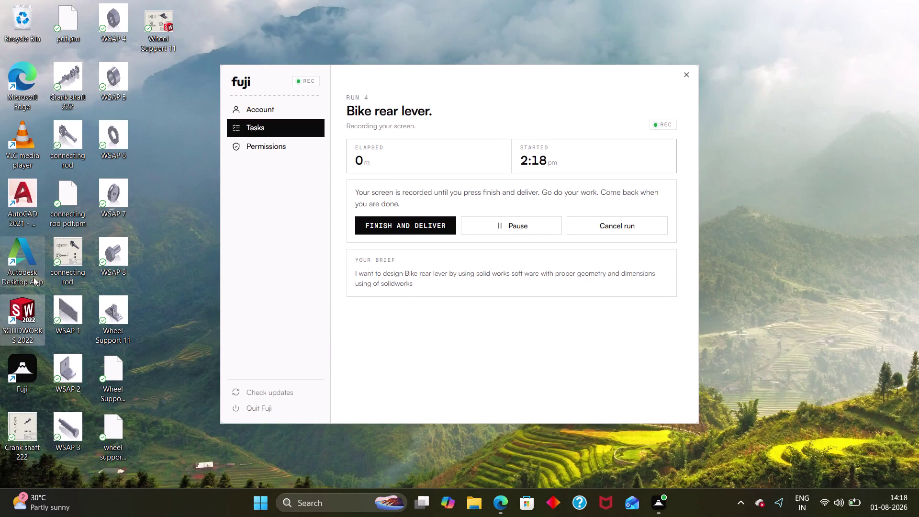
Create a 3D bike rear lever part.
Launch SOLIDWORKS 2022 from its desktop shortcut and reach the welcome screen.
triple_click(28, 323)
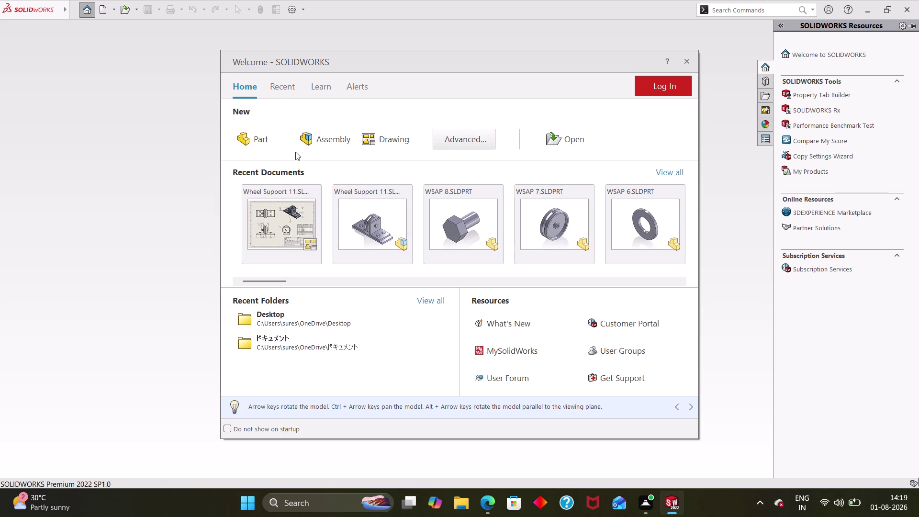
Create a new blank part, Part1, and bring up the sketch commands.
click(254, 140)
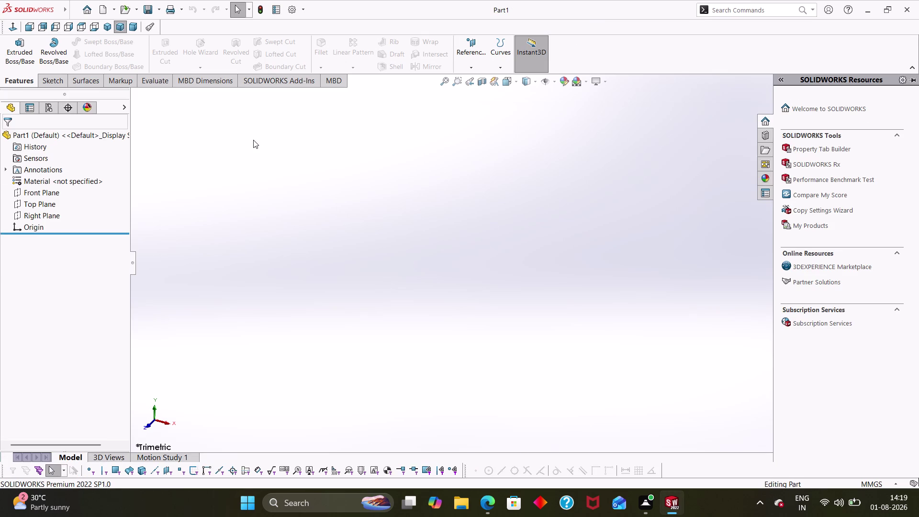
scroll(up, 3)
click(55, 77)
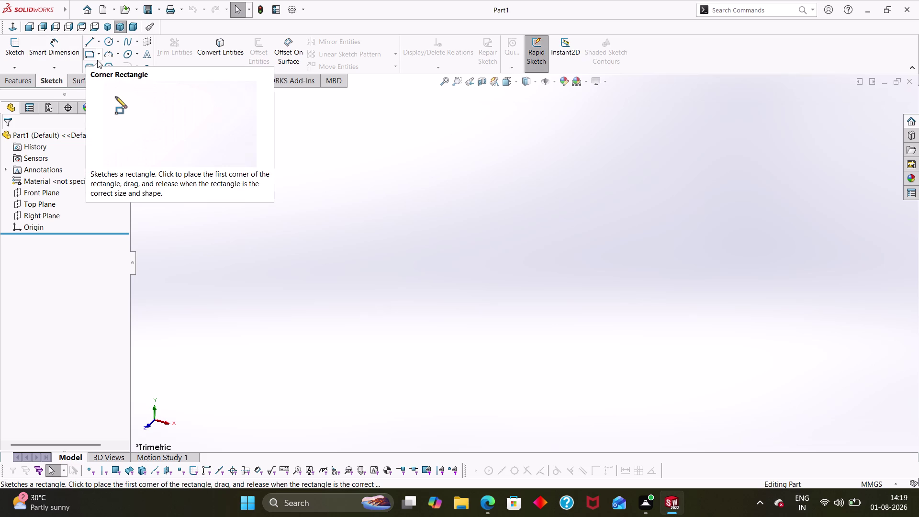
click(108, 43)
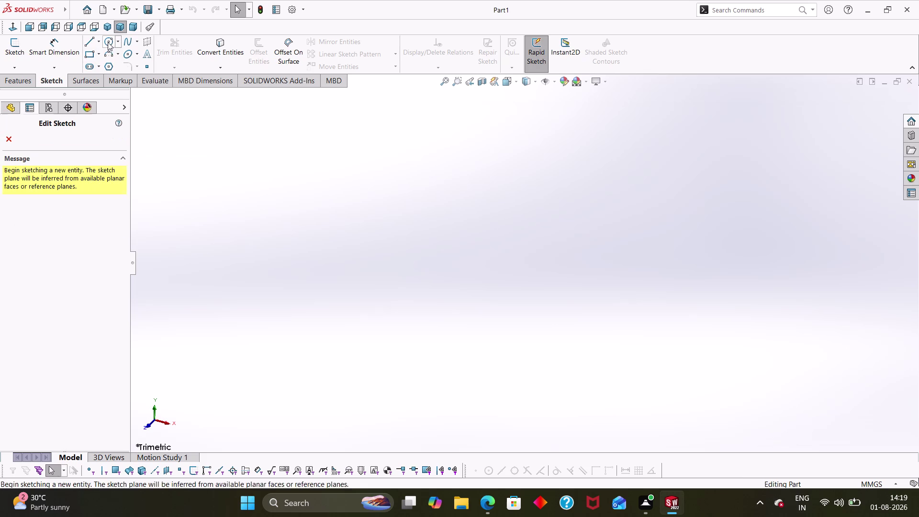
On the Top plane, draw two circles, one above and one below the origin.
click(433, 251)
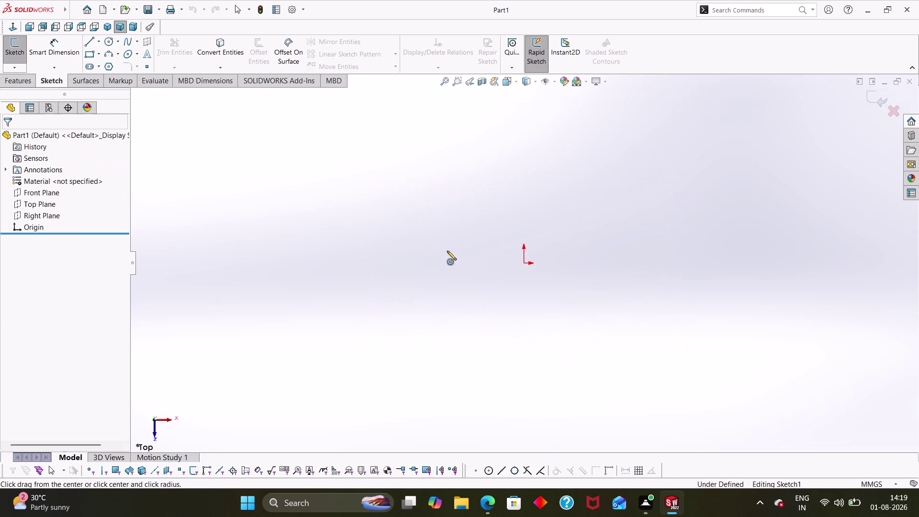
key(Escape)
key(Escape)
key(Escape)
right_drag(369, 236, 486, 256)
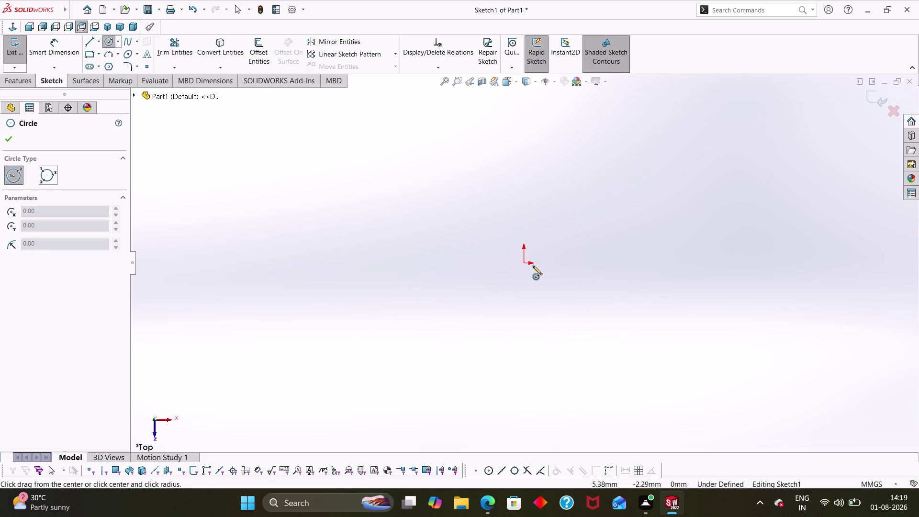
click(525, 178)
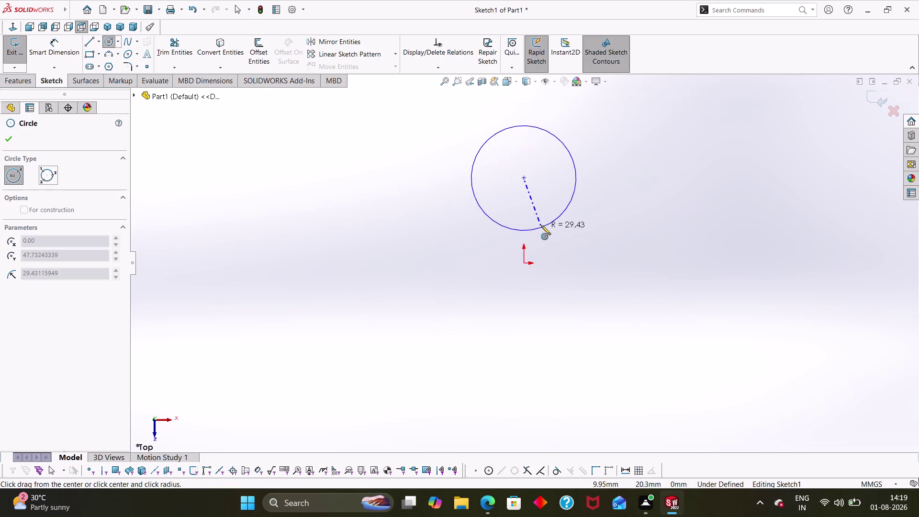
click(540, 217)
key(Escape)
right_drag(490, 342, 673, 317)
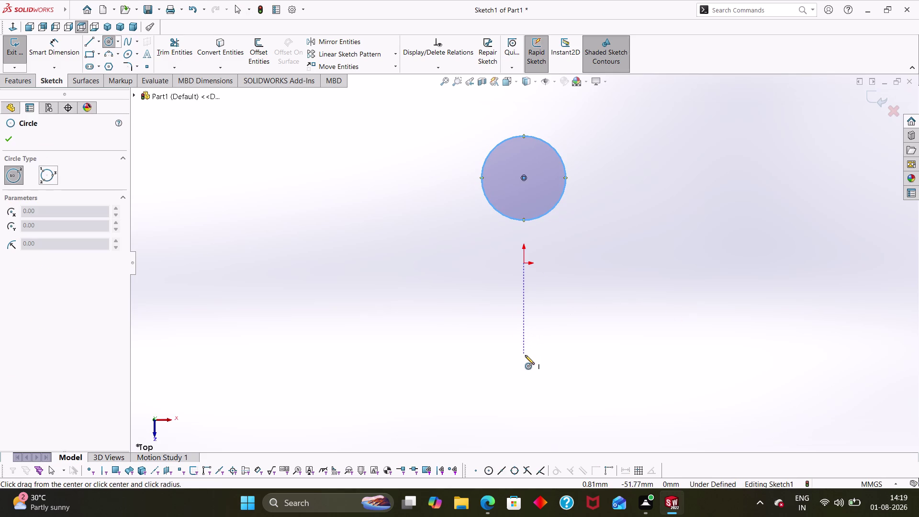
click(525, 355)
click(535, 405)
key(Escape)
key(Escape)
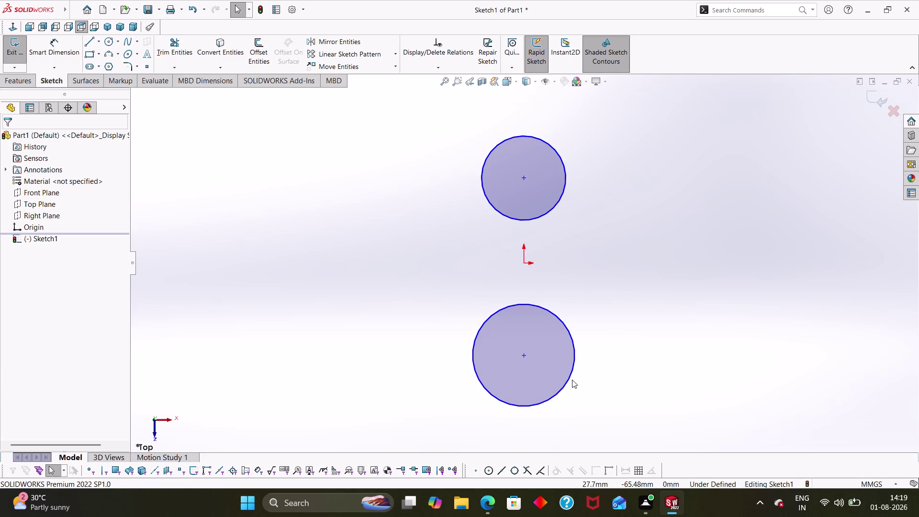
Add an Equal relation between the two circles.
click(571, 377)
click(564, 190)
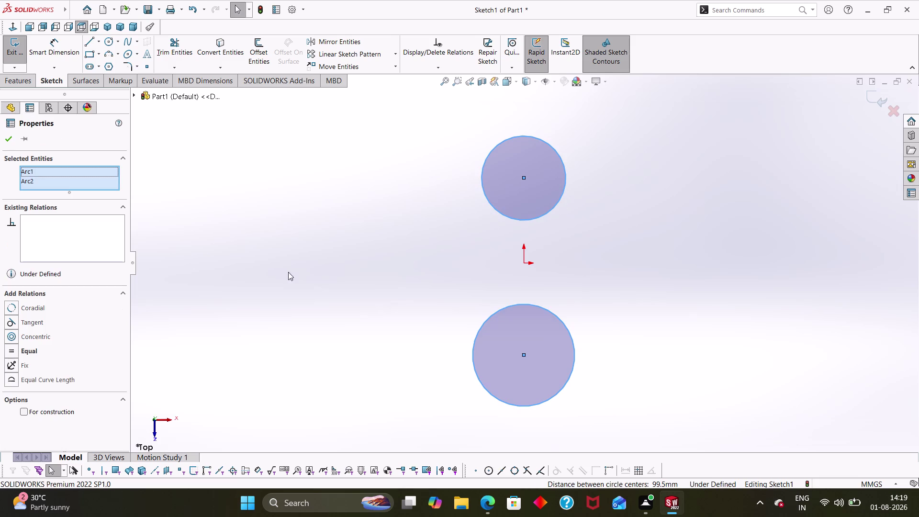
click(6, 351)
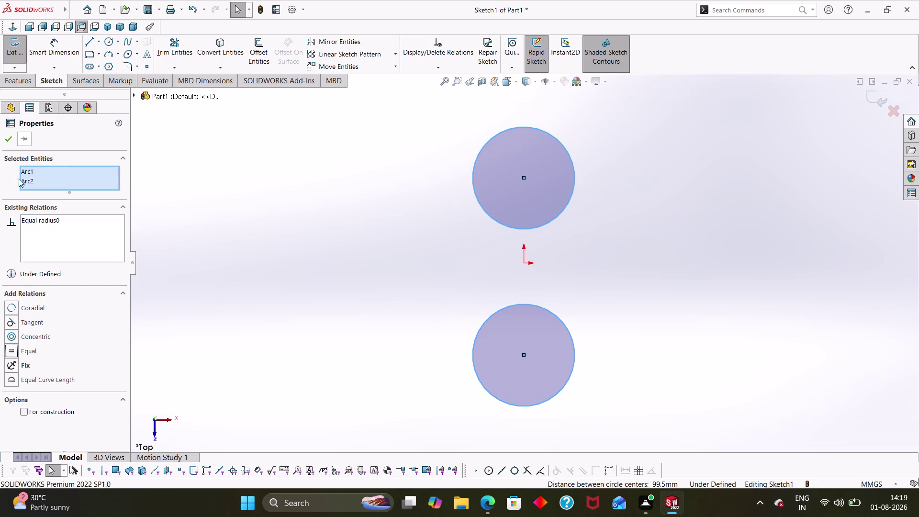
click(8, 142)
scroll(up, 3)
right_drag(612, 325, 747, 278)
click(558, 317)
key(Escape)
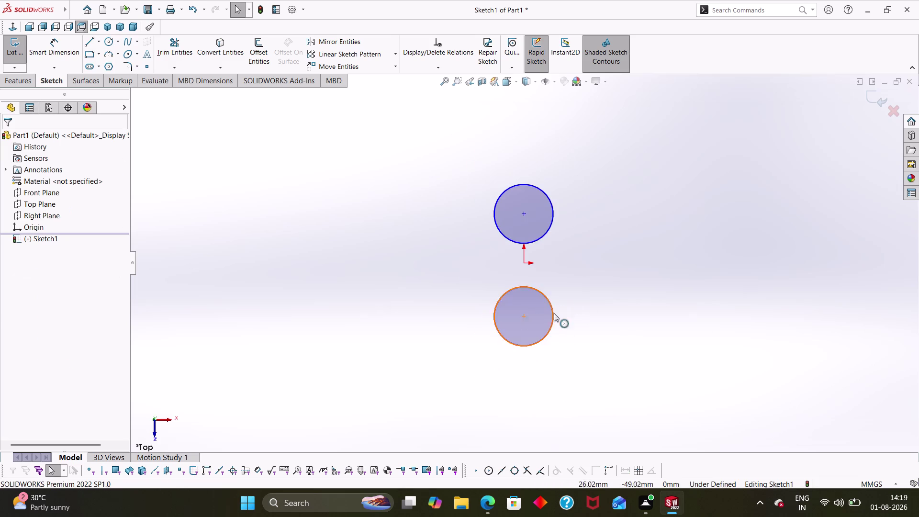
Start a Smart Dimension on the lower circle's diameter.
key(Escape)
right_drag(577, 355, 739, 292)
key(Escape)
key(Escape)
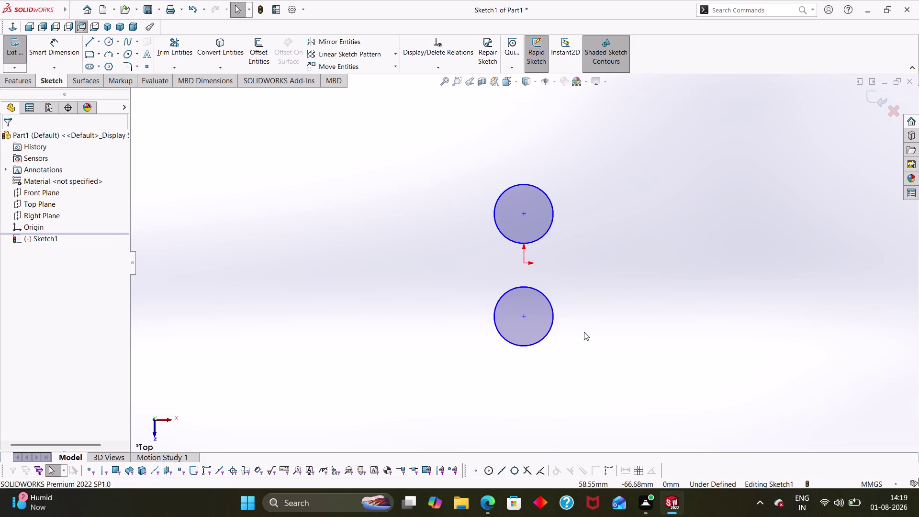
key(Escape)
right_drag(604, 371, 625, 254)
click(547, 298)
click(601, 274)
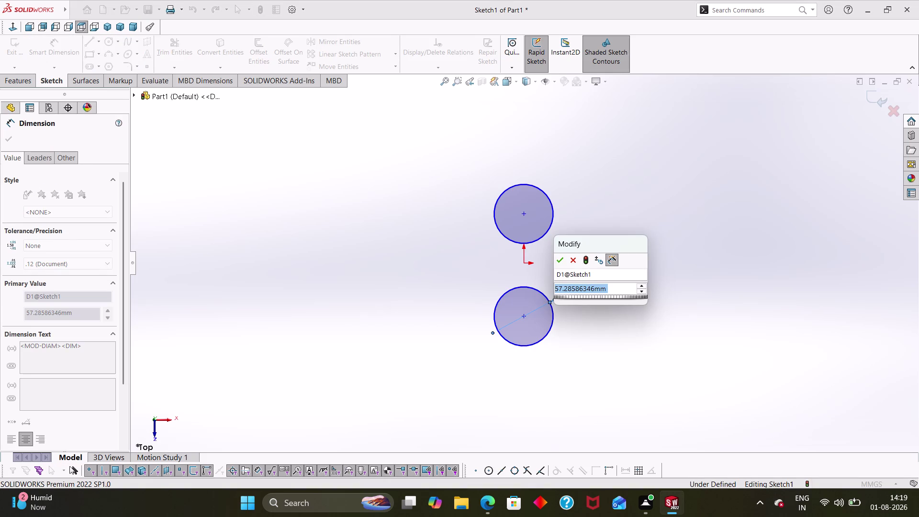
Dimension the lower circle at Ø8, which makes both equal circles 8 mm.
key(8)
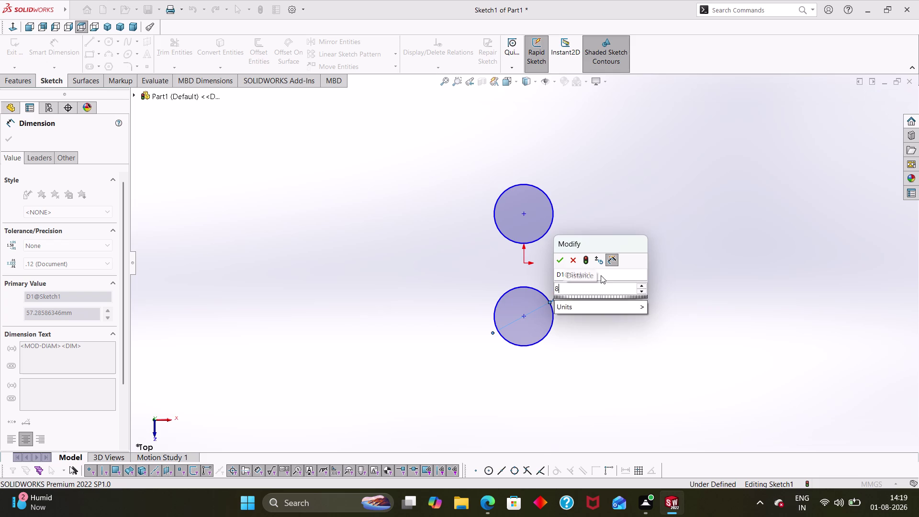
key(Return)
click(586, 323)
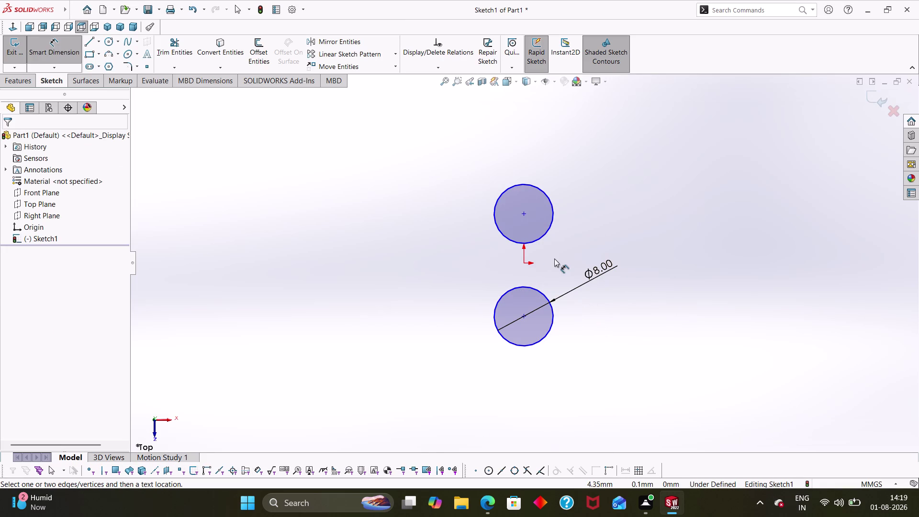
scroll(up, 3)
scroll(down, 3)
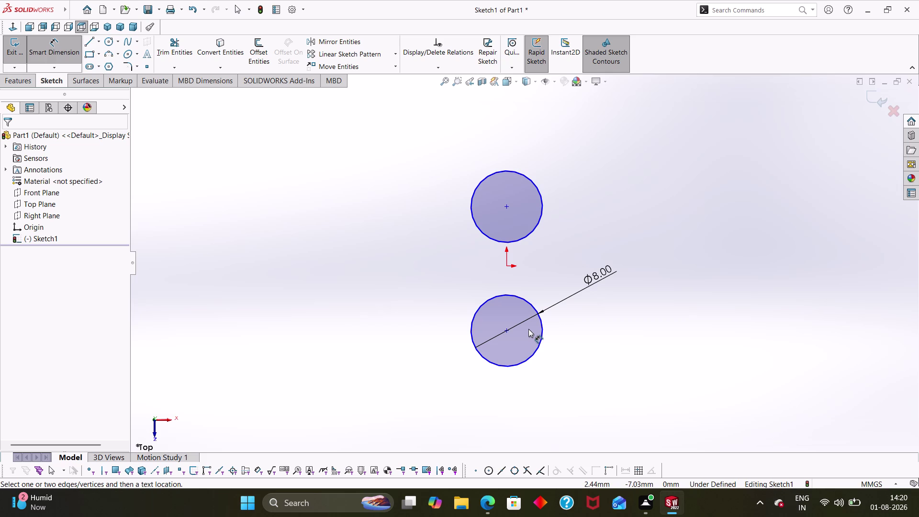
scroll(down, 3)
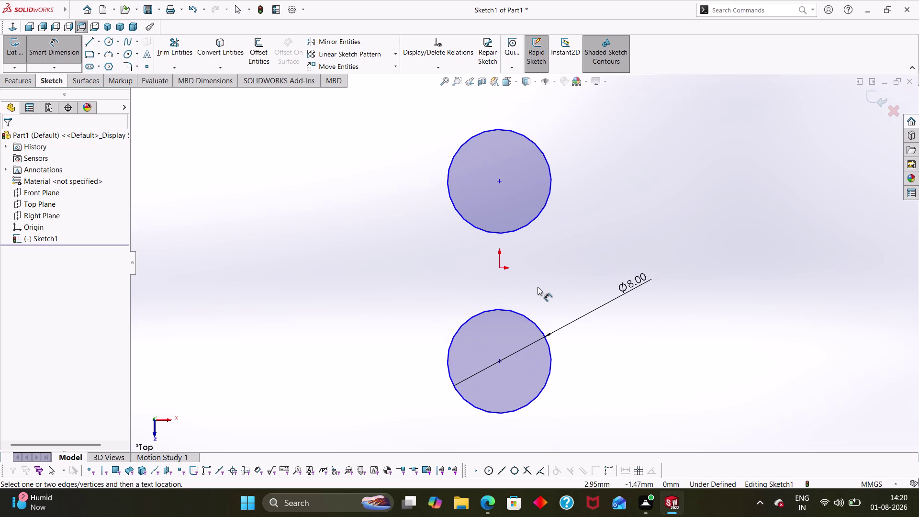
right_drag(597, 350, 749, 313)
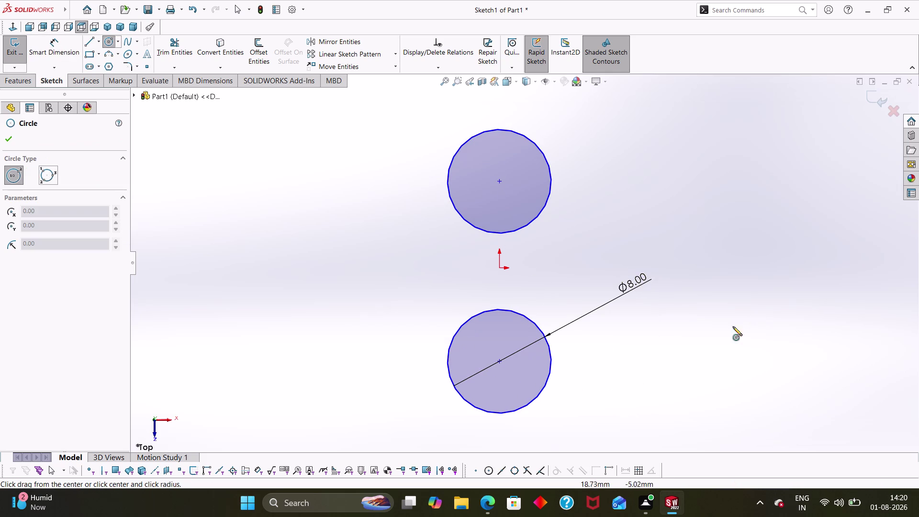
key(Escape)
key(Escape)
key(Escape)
right_drag(700, 370, 684, 265)
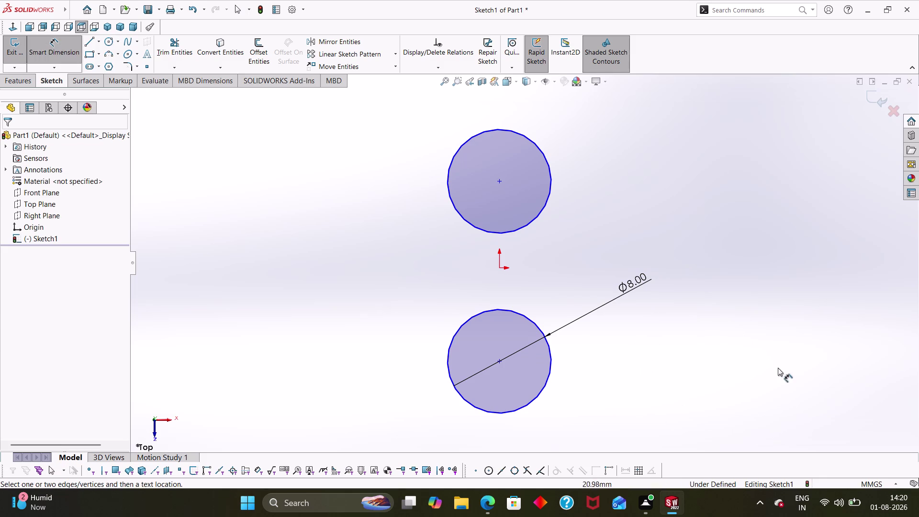
right_drag(775, 364, 563, 349)
key(Escape)
key(Escape)
right_drag(640, 408, 643, 277)
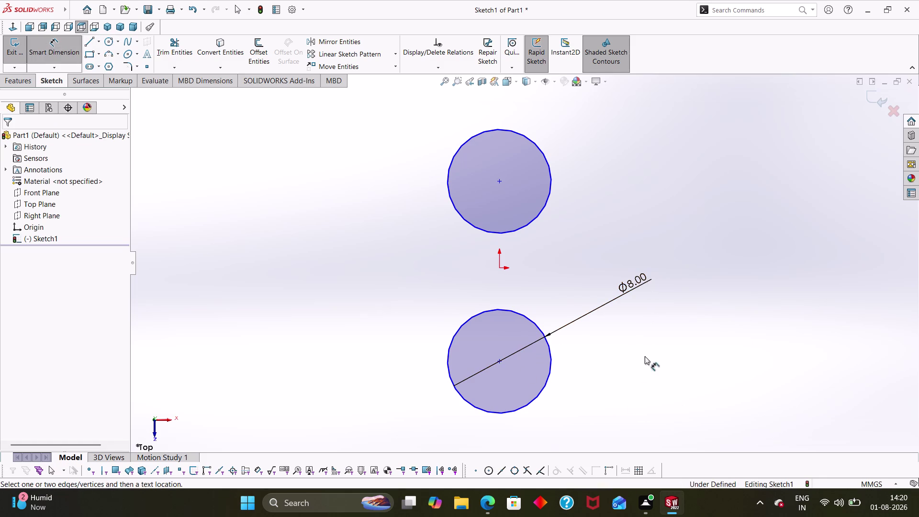
drag(500, 362, 500, 358)
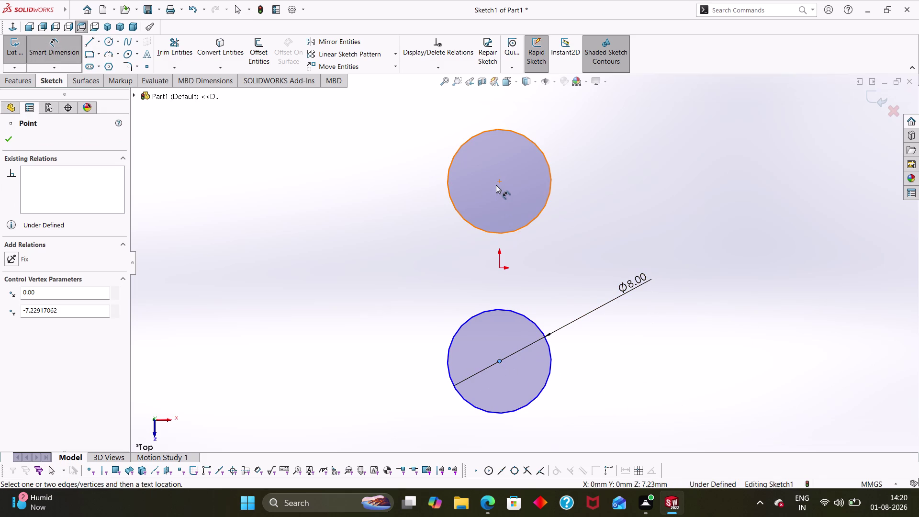
Dimension the two circle centres 20 mm apart vertically.
click(497, 181)
click(577, 262)
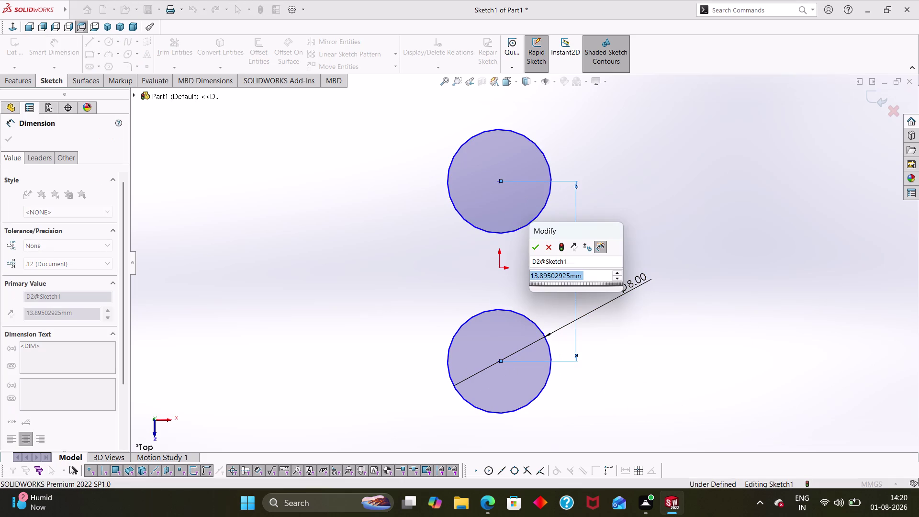
text(20)
key(Return)
key(Escape)
key(Escape)
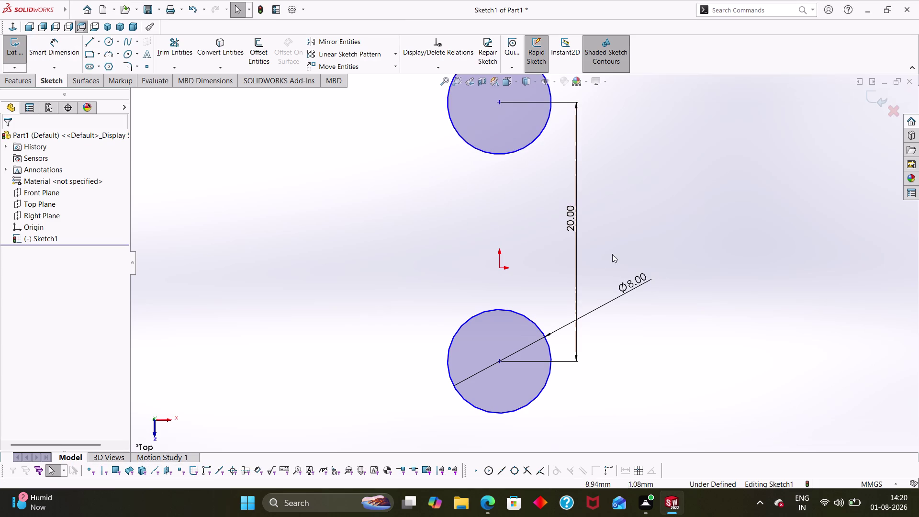
click(497, 361)
Select the upper centre, origin and lower centre, then close the relations panel unchanged.
click(502, 265)
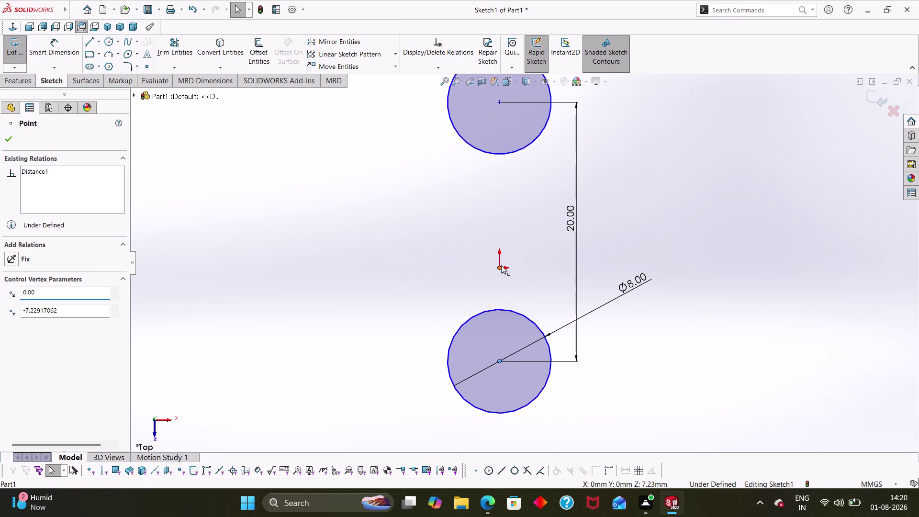
click(500, 102)
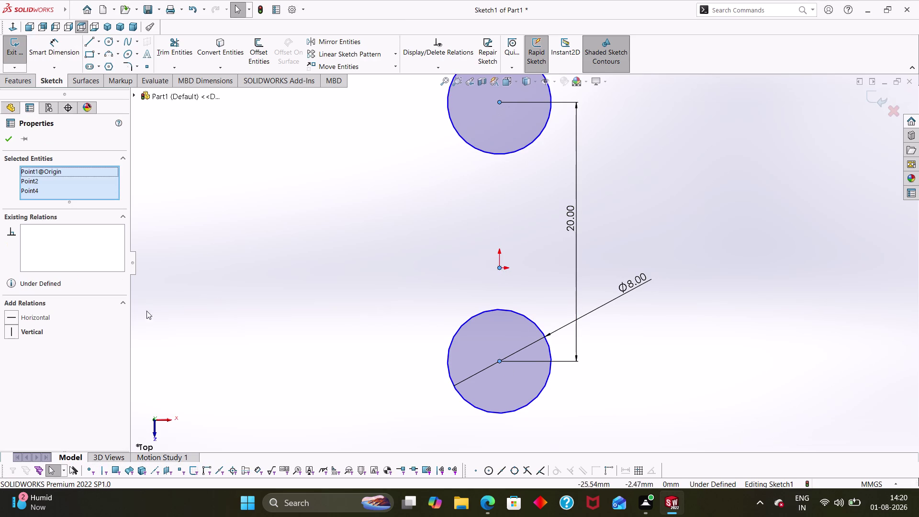
click(12, 324)
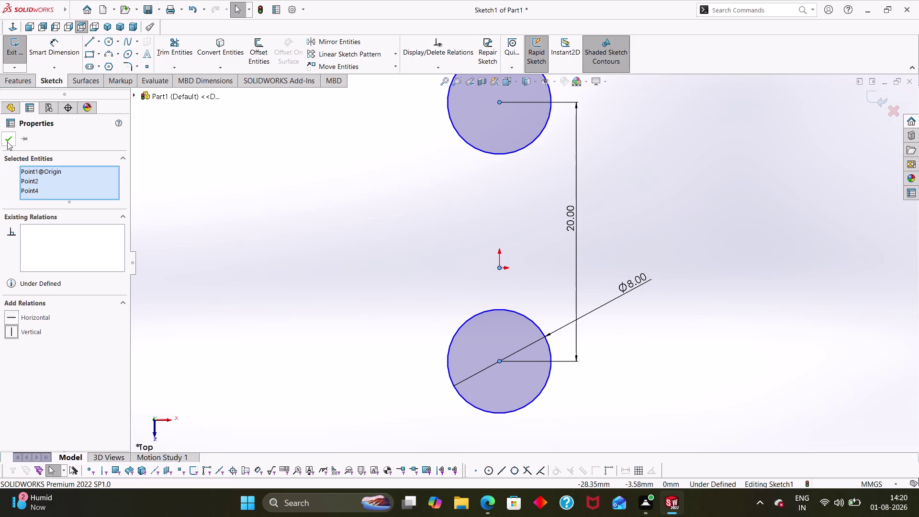
click(7, 140)
key(Escape)
key(Escape)
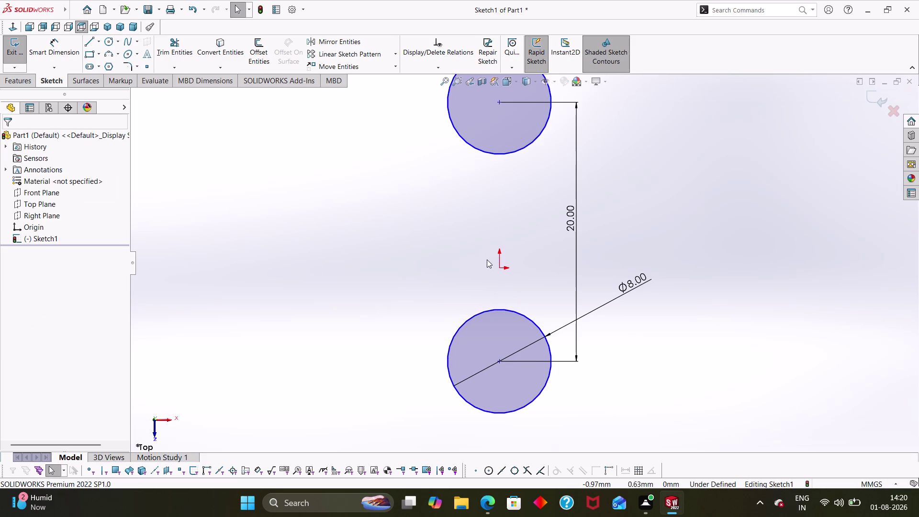
key(Escape)
Make the lower circle's centre coincident with the origin, fully defining the sketch.
click(500, 268)
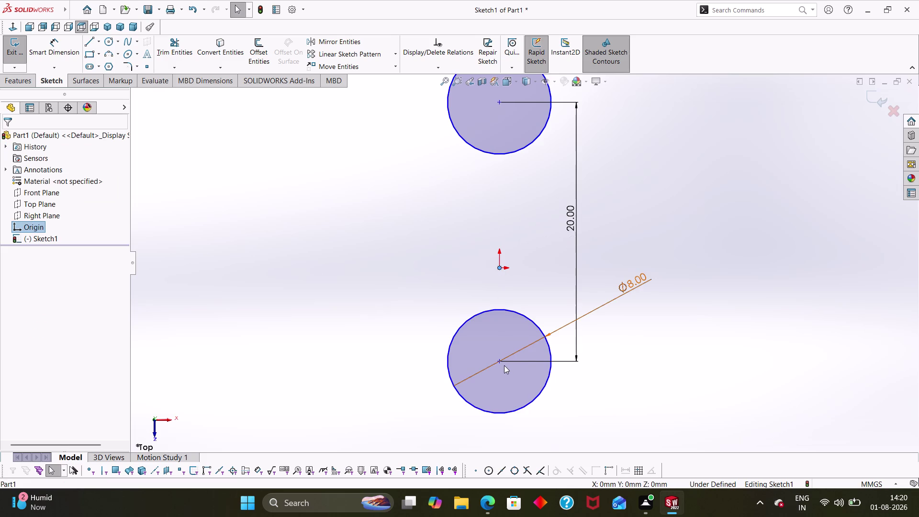
click(498, 362)
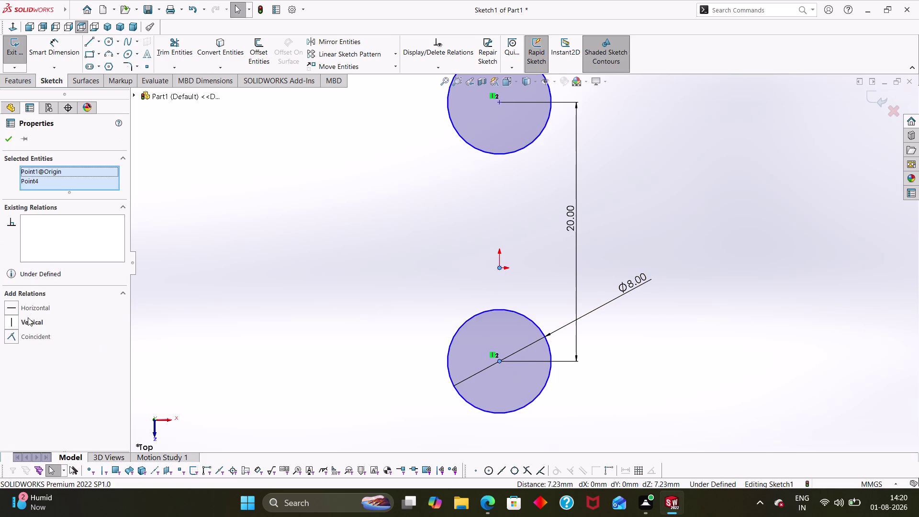
click(13, 342)
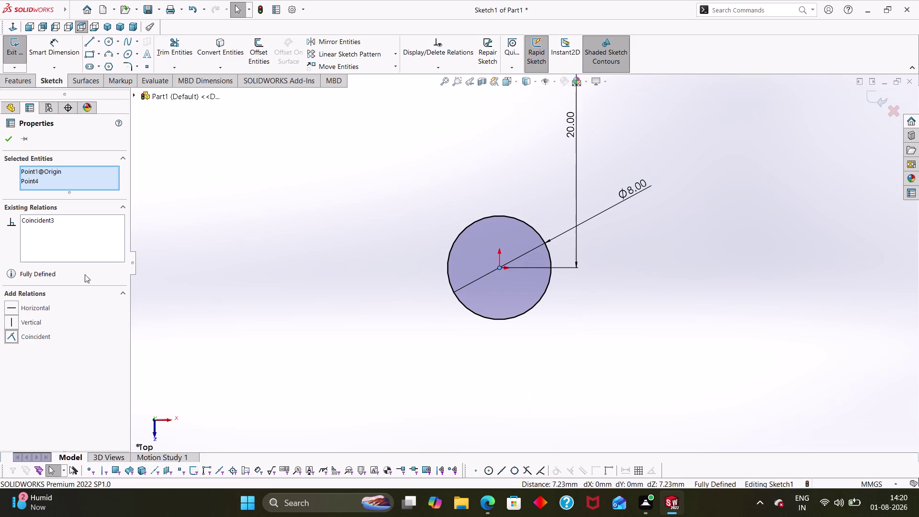
click(11, 136)
scroll(up, 3)
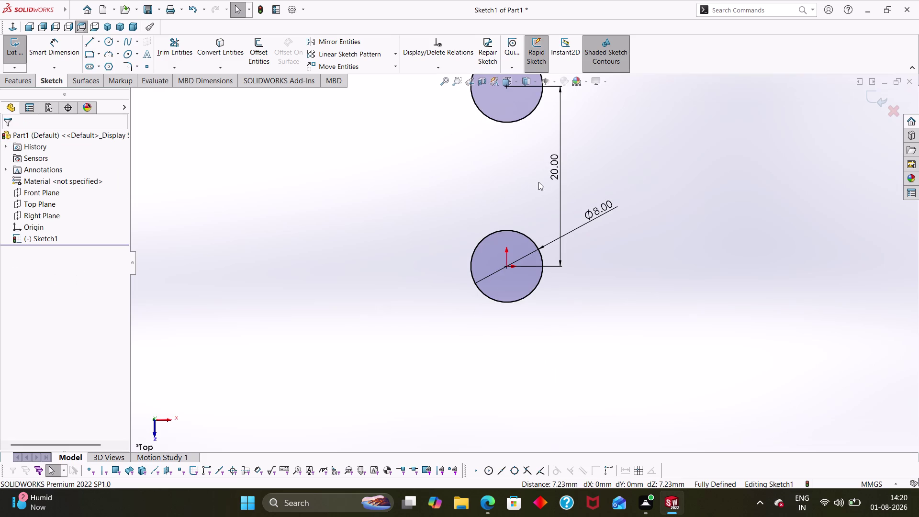
scroll(up, 3)
middle_drag(540, 176, 515, 271)
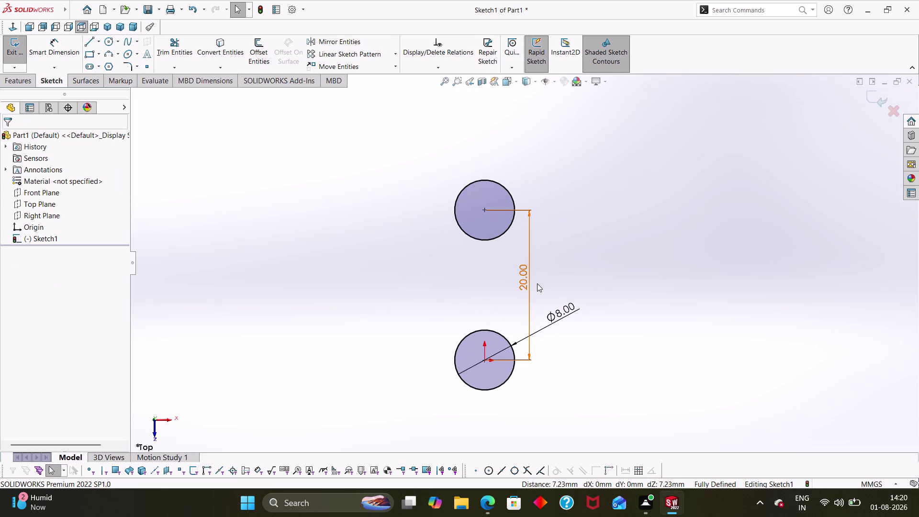
scroll(down, 3)
scroll(up, 3)
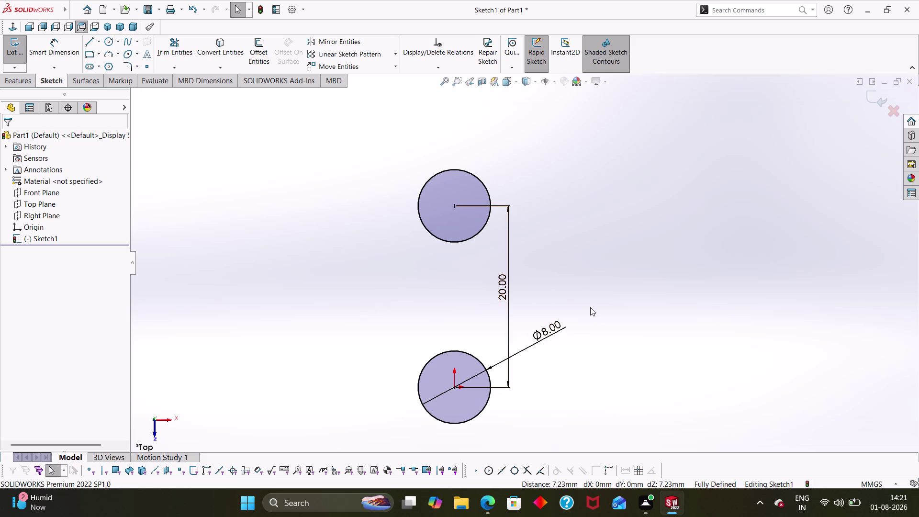
right_drag(590, 306, 763, 300)
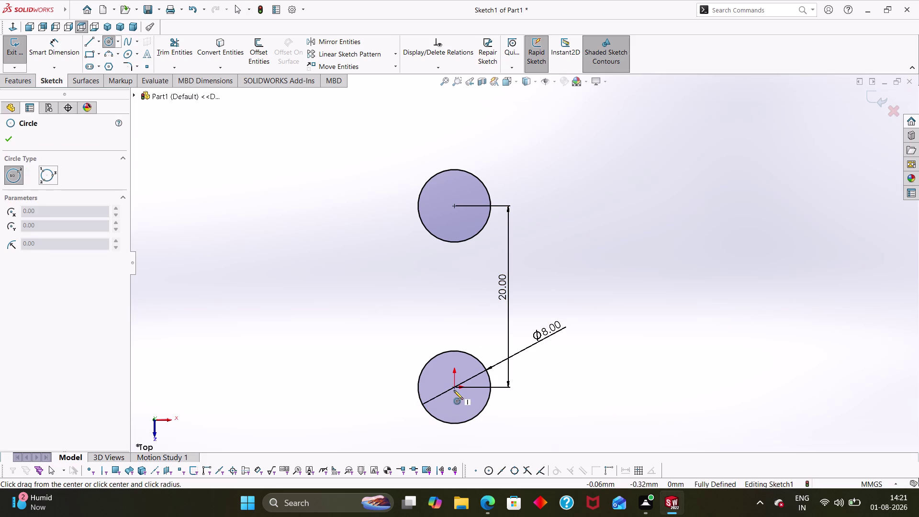
Draw a larger concentric circle around each Ø8 circle.
middle_drag(554, 387, 555, 332)
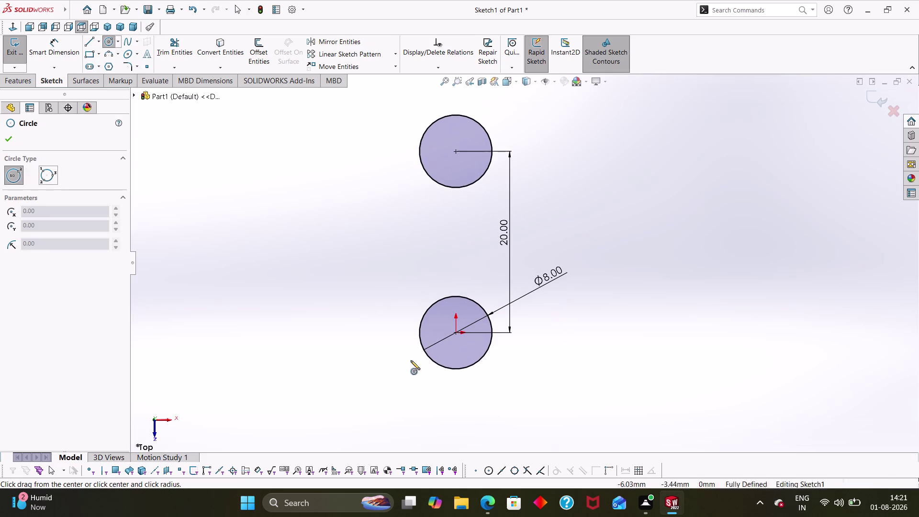
click(455, 331)
click(497, 396)
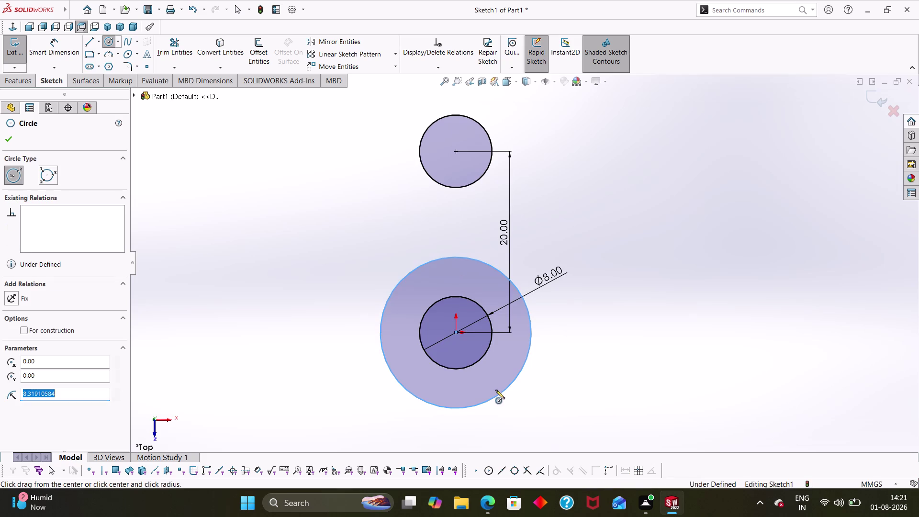
click(455, 150)
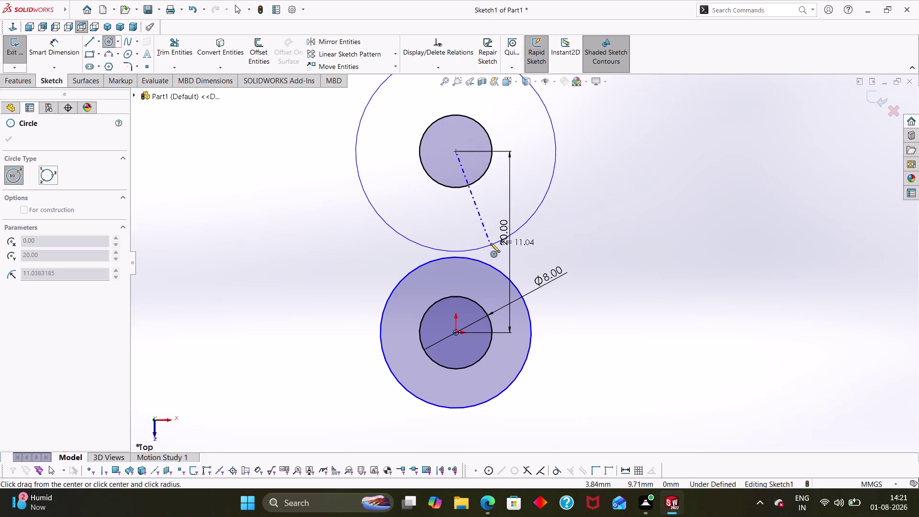
click(490, 221)
key(Escape)
key(Escape)
Make the two outer circles equal with an Equal relation.
click(527, 355)
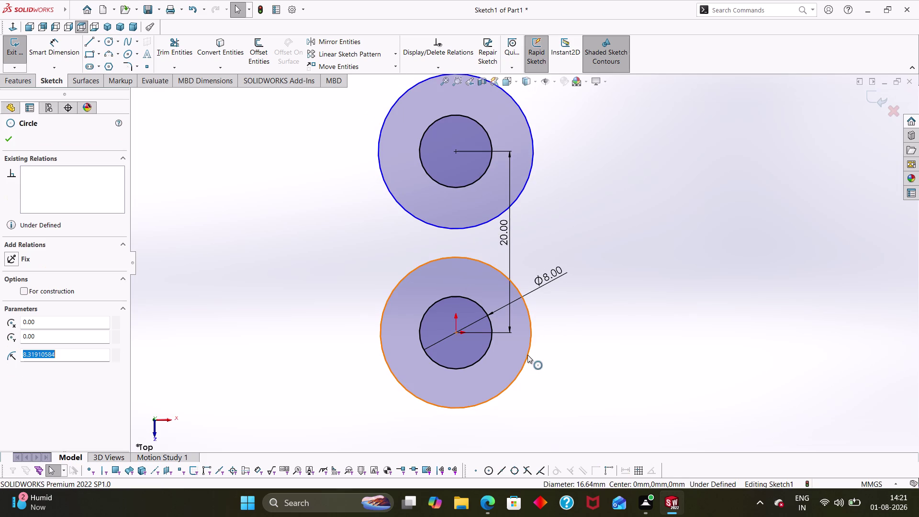
click(511, 203)
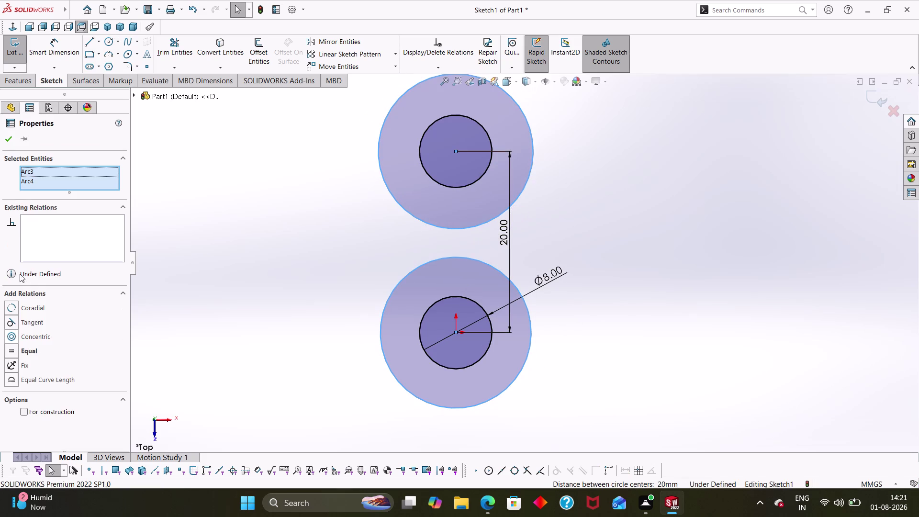
click(16, 353)
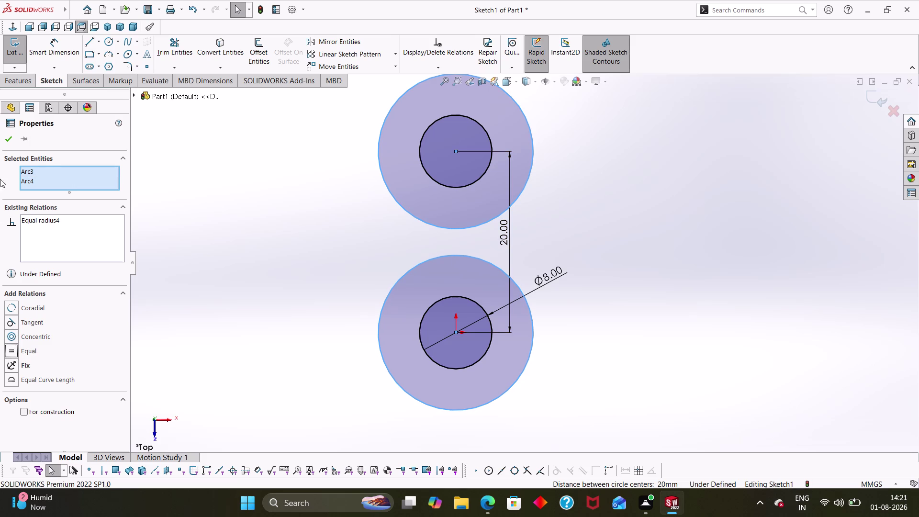
click(9, 142)
right_drag(580, 311, 590, 309)
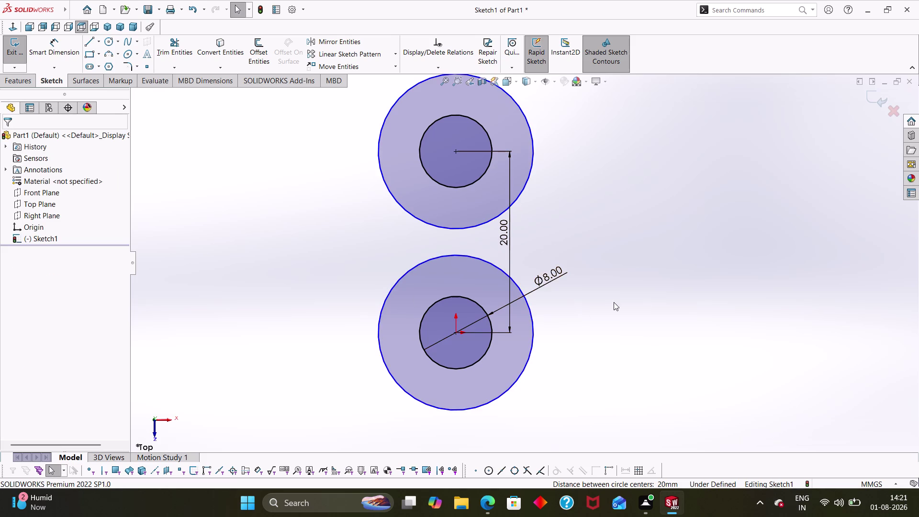
right_drag(589, 308, 629, 296)
right_drag(581, 389, 580, 324)
Dimension the lower outer circle at Ø14, so both outer circles are 14 mm.
click(532, 335)
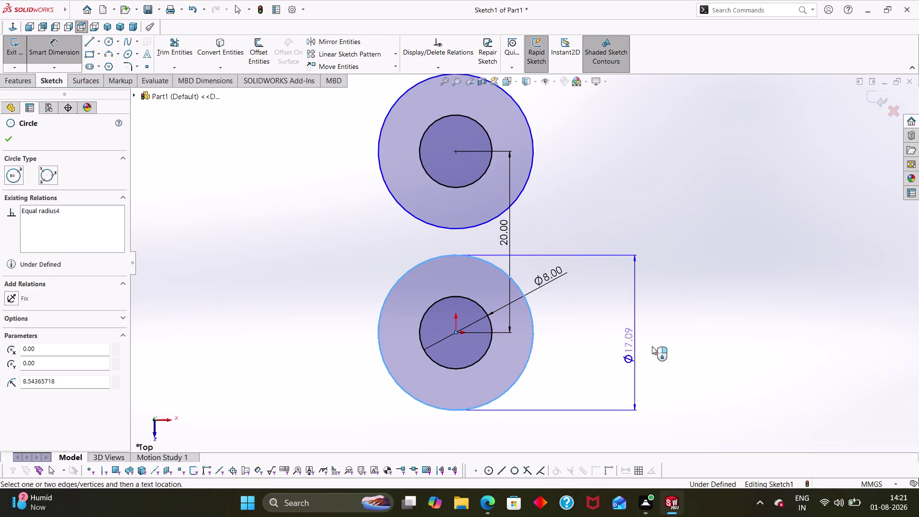
click(652, 345)
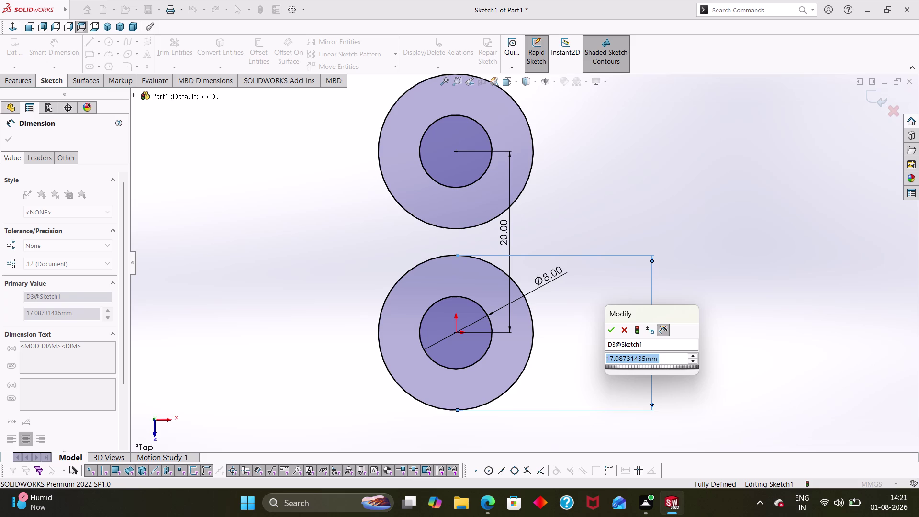
text(14)
key(Return)
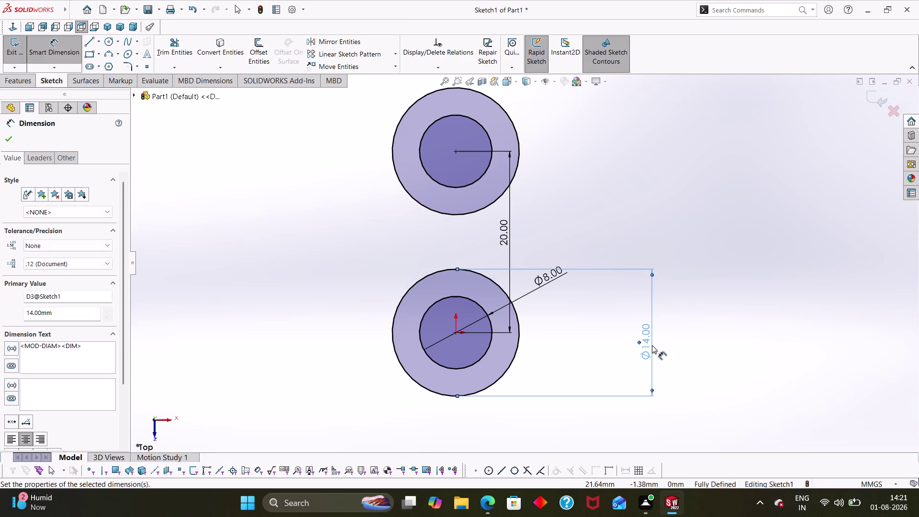
click(620, 225)
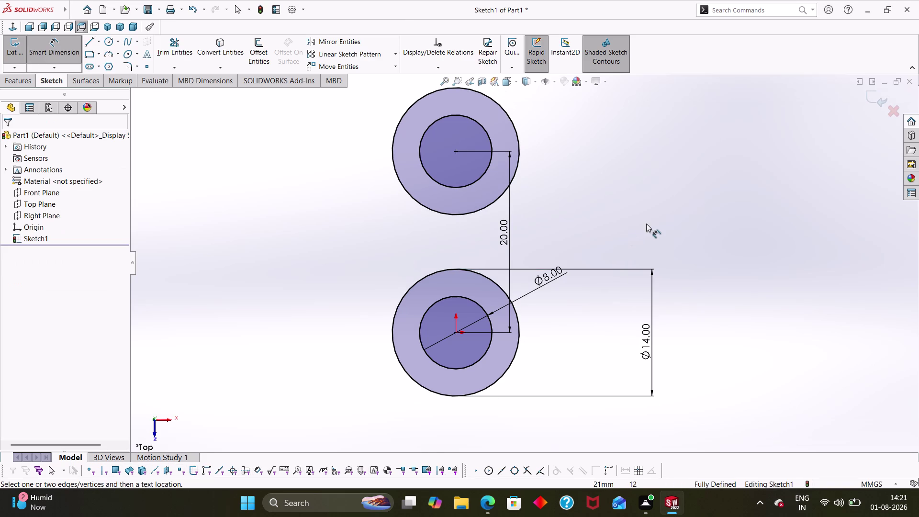
scroll(up, 3)
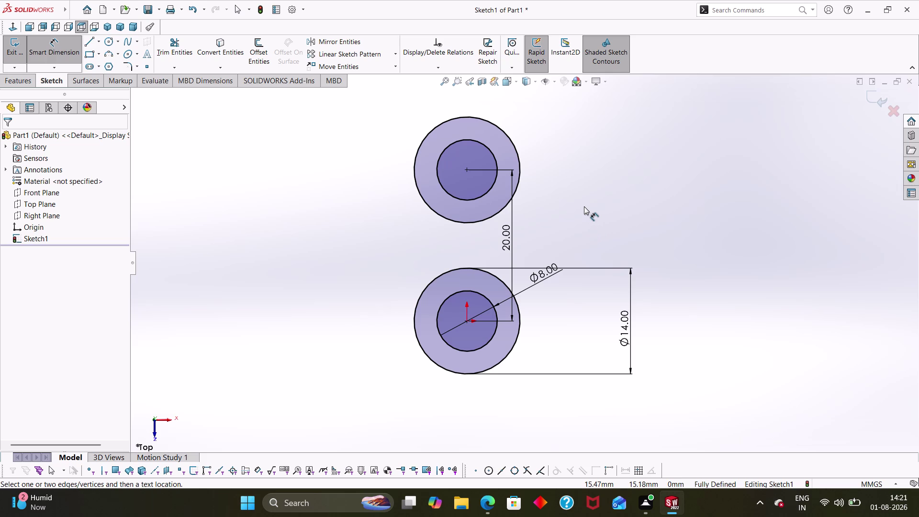
click(101, 40)
click(97, 64)
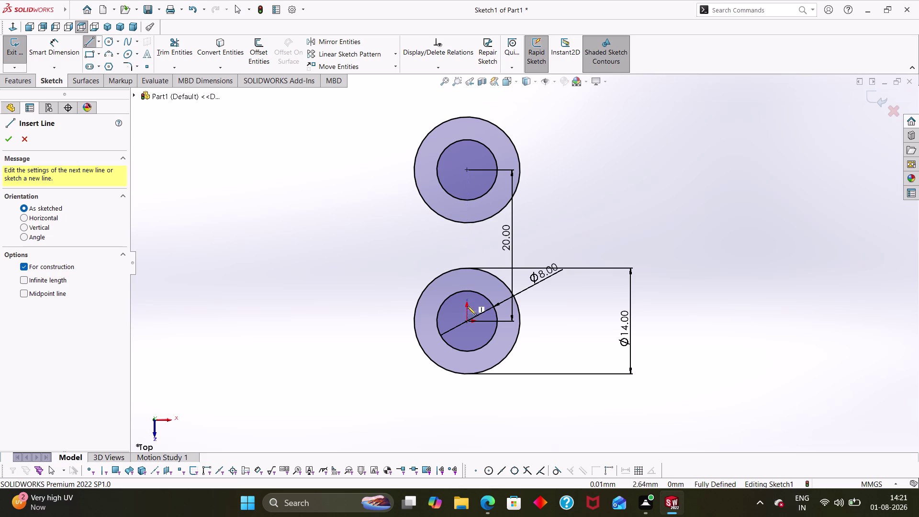
Draw a horizontal centerline between the two bosses.
click(468, 241)
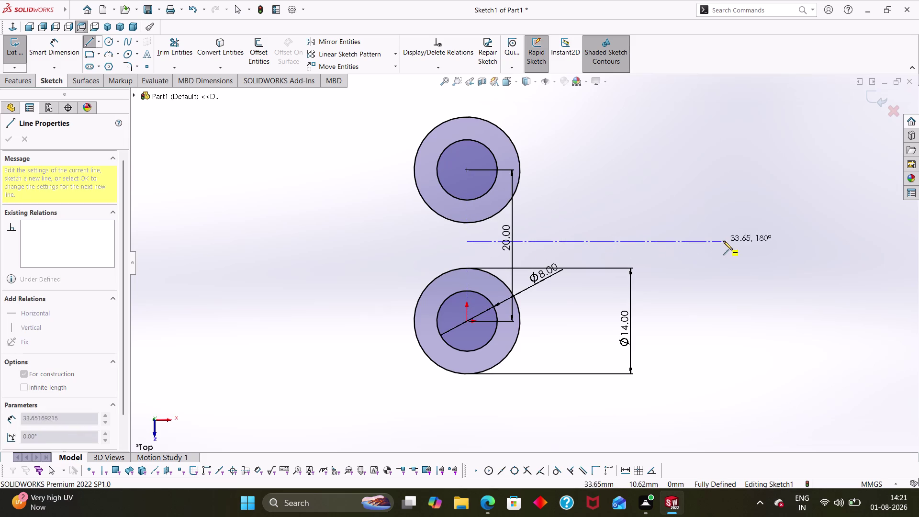
click(736, 239)
key(Escape)
key(Escape)
key(Escape)
Dimension the lower boss centre 10 mm from the centerline's left end.
right_drag(754, 347, 759, 255)
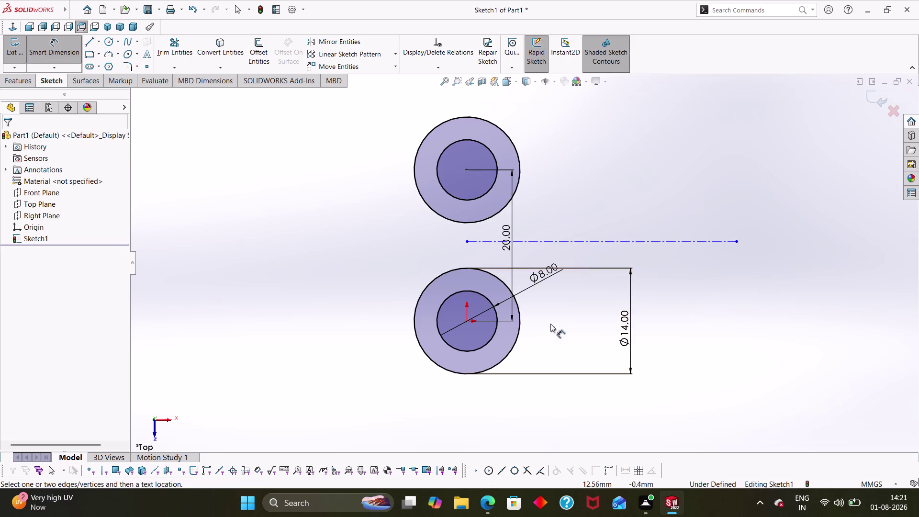
click(466, 321)
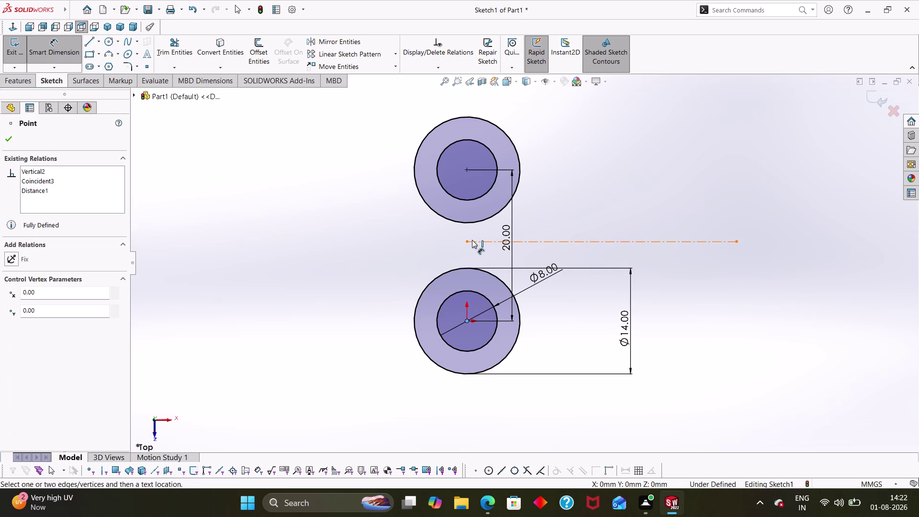
click(472, 241)
click(401, 255)
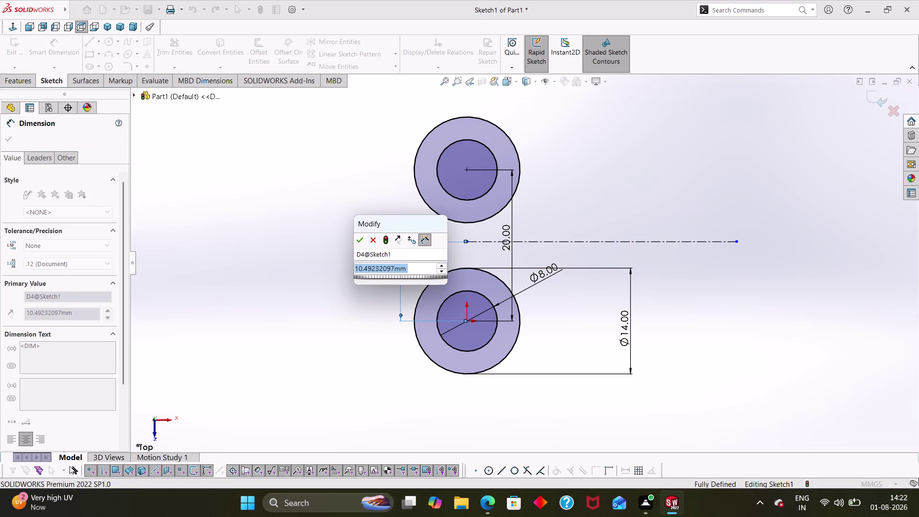
text(10)
key(Return)
click(378, 284)
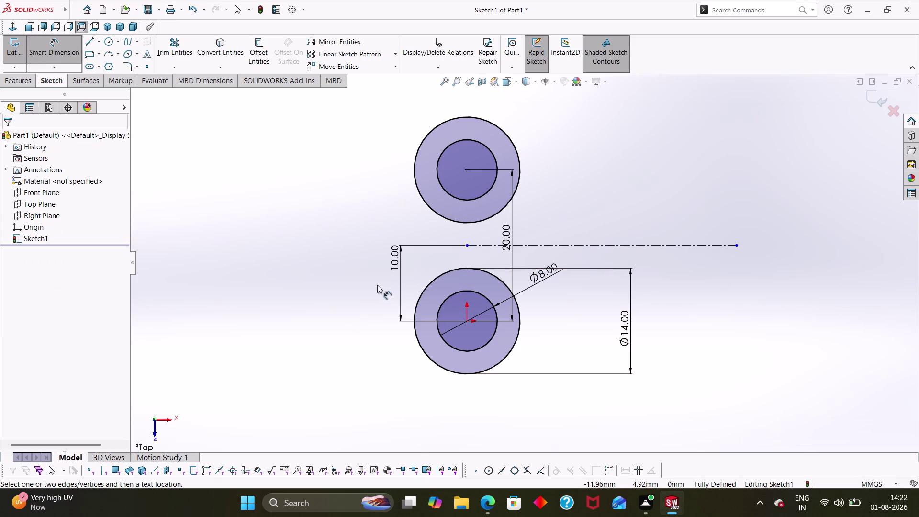
key(Escape)
key(Escape)
key(Escape)
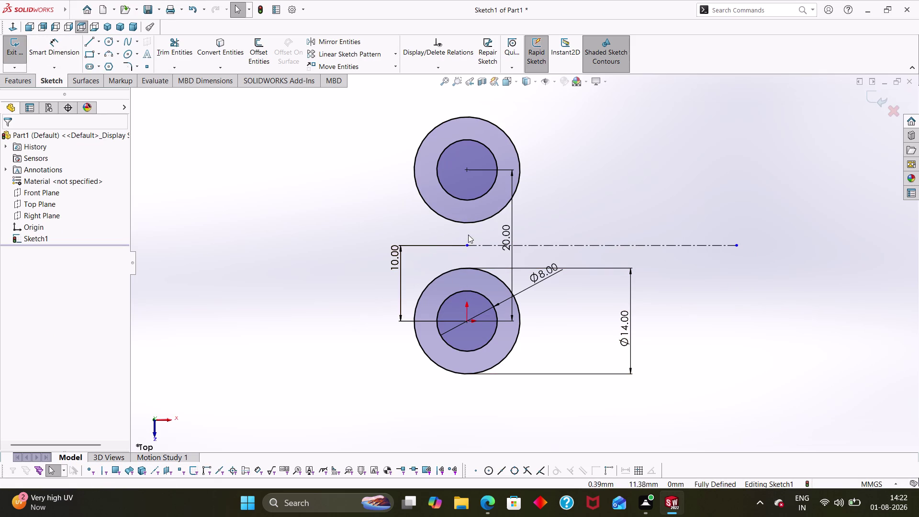
Dimension the upper boss centre 10 mm from the left end and move that dimension closer.
right_drag(384, 216, 368, 139)
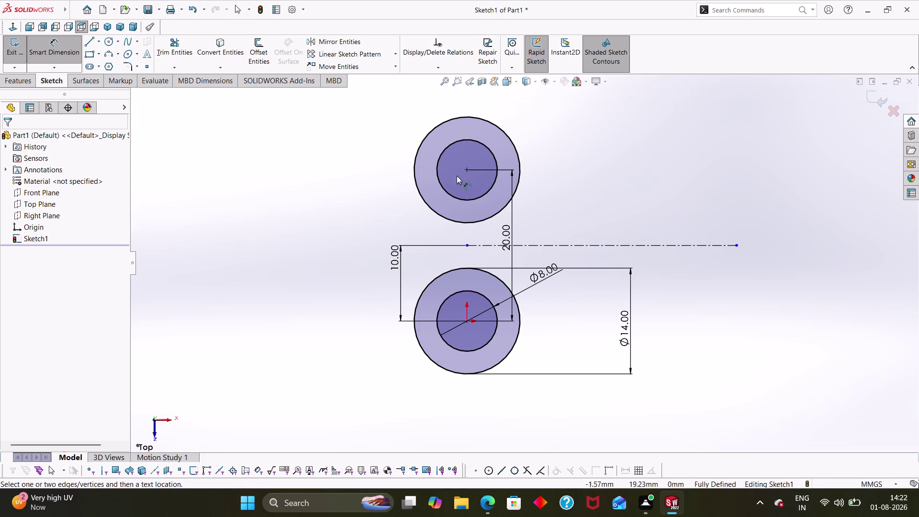
click(466, 169)
click(467, 245)
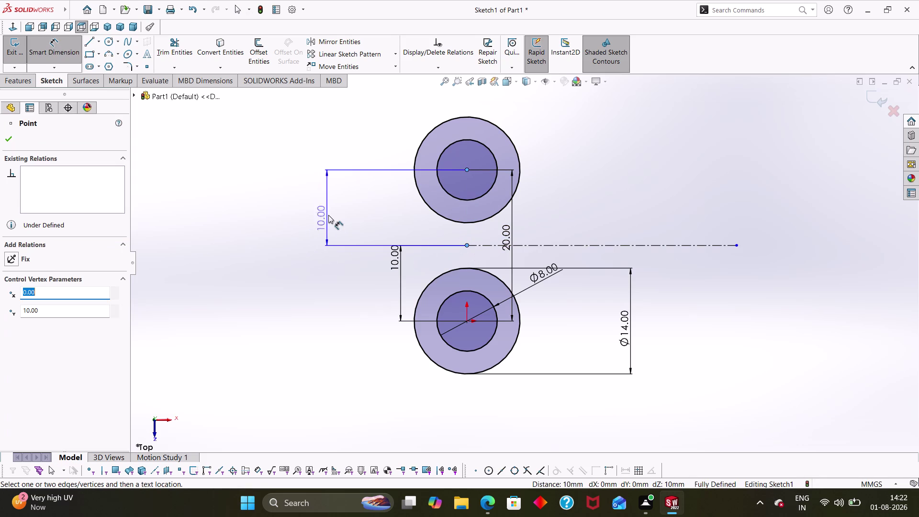
click(328, 214)
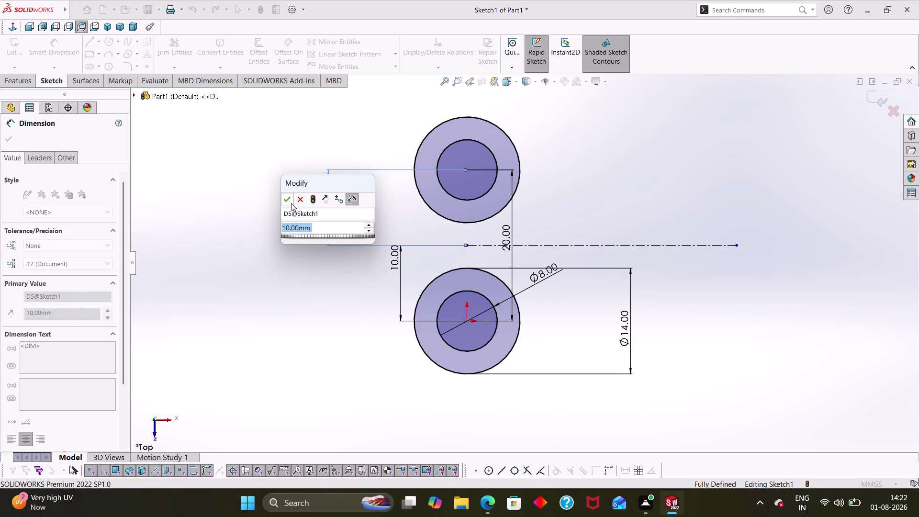
click(287, 199)
key(Escape)
key(Escape)
key(Escape)
drag(318, 209, 420, 207)
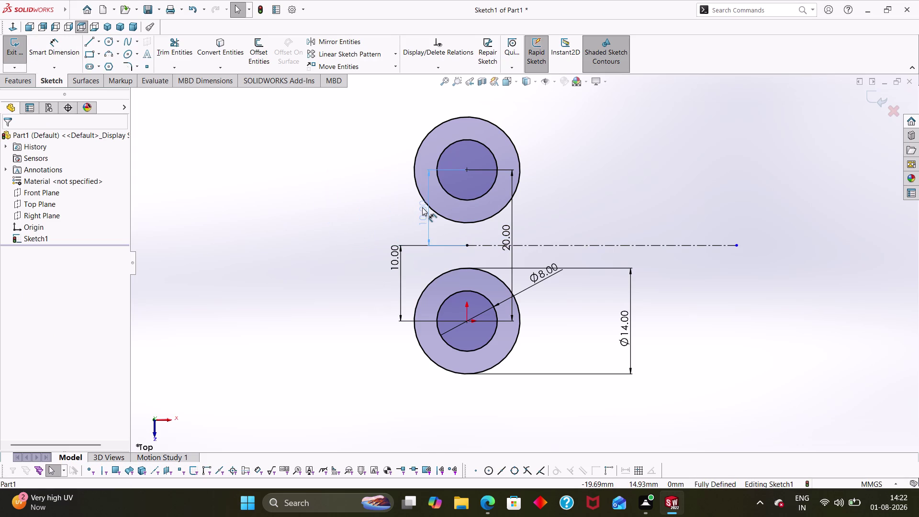
drag(420, 207, 432, 209)
key(Escape)
key(Escape)
key(Escape)
key(Escape)
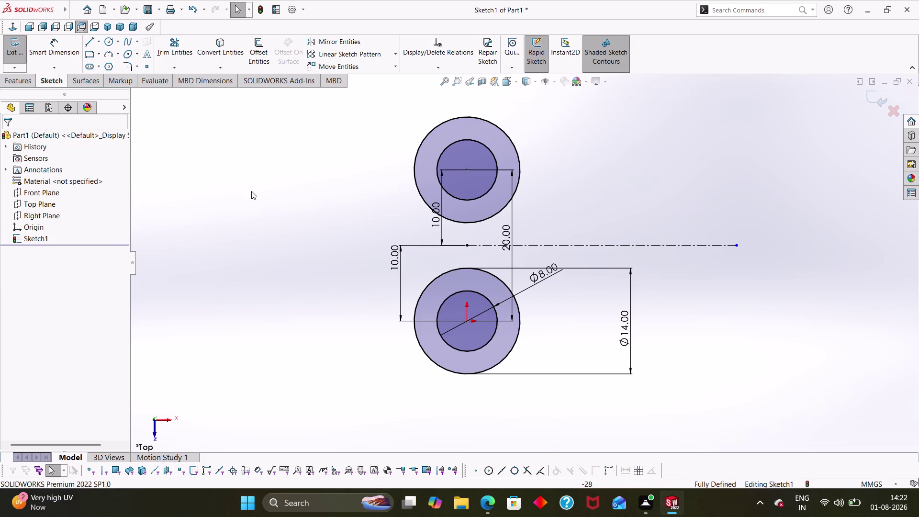
Draw a three-point arc joining the upper and lower outer boss circles on their left side.
click(107, 51)
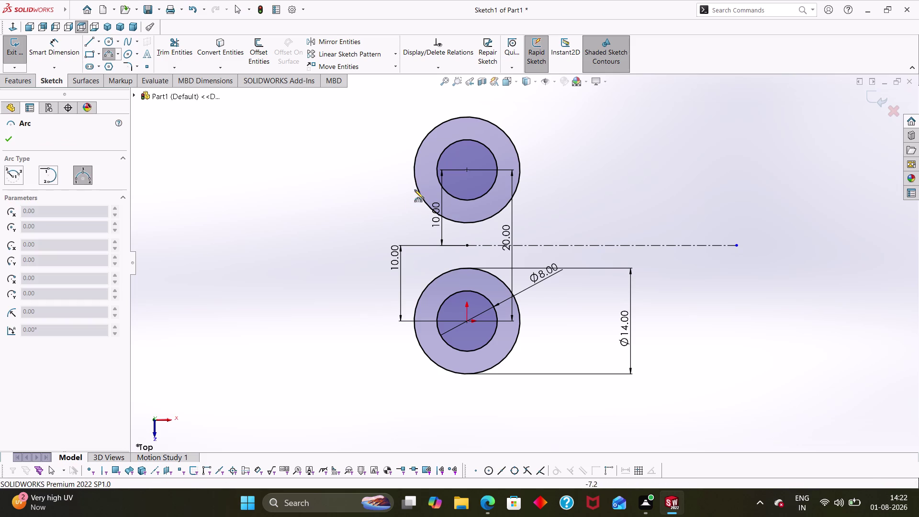
click(414, 182)
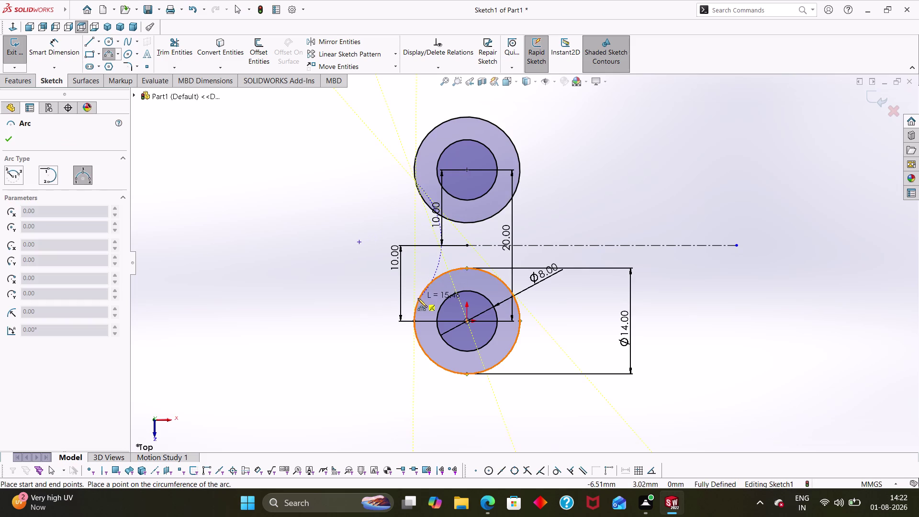
click(418, 299)
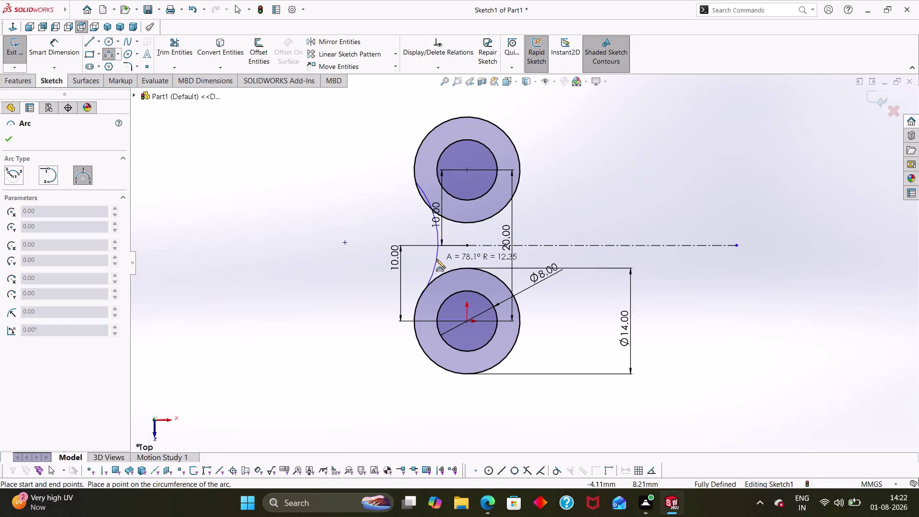
click(436, 259)
key(Escape)
key(Escape)
right_drag(301, 260, 416, 243)
key(Escape)
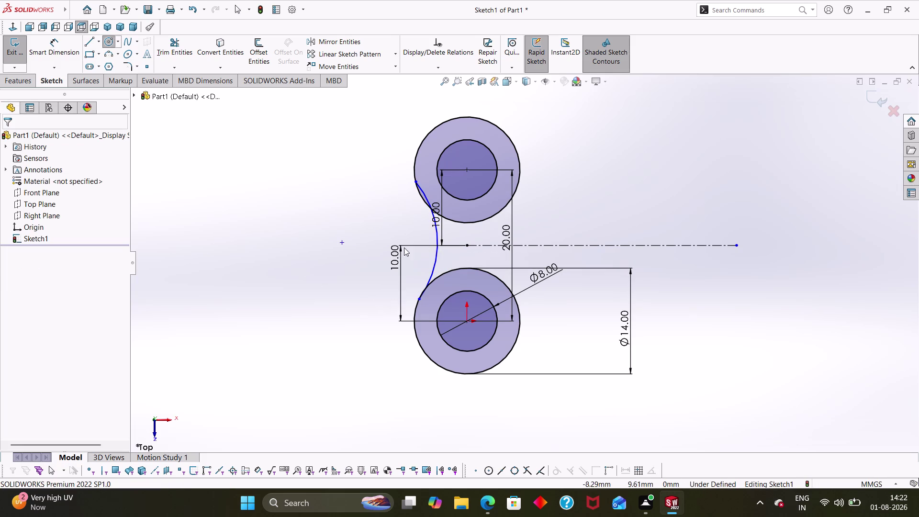
right_drag(365, 267, 371, 170)
Dimension the connecting arc to a 20 mm radius, then reselect the R20 arc.
click(436, 239)
click(386, 233)
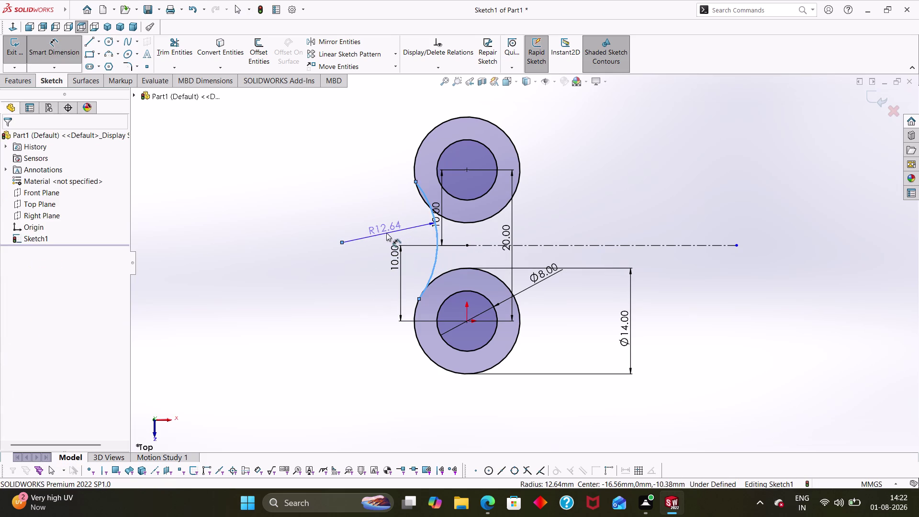
text(20)
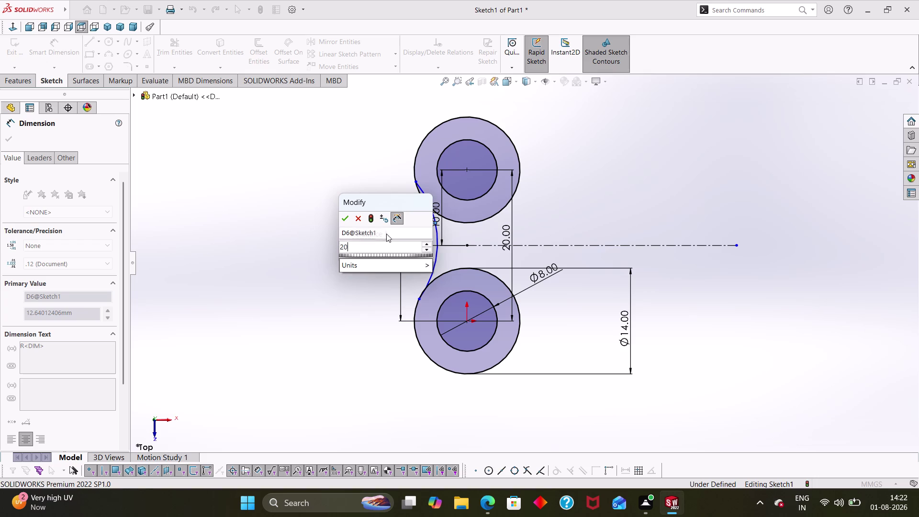
key(Return)
key(Escape)
key(Escape)
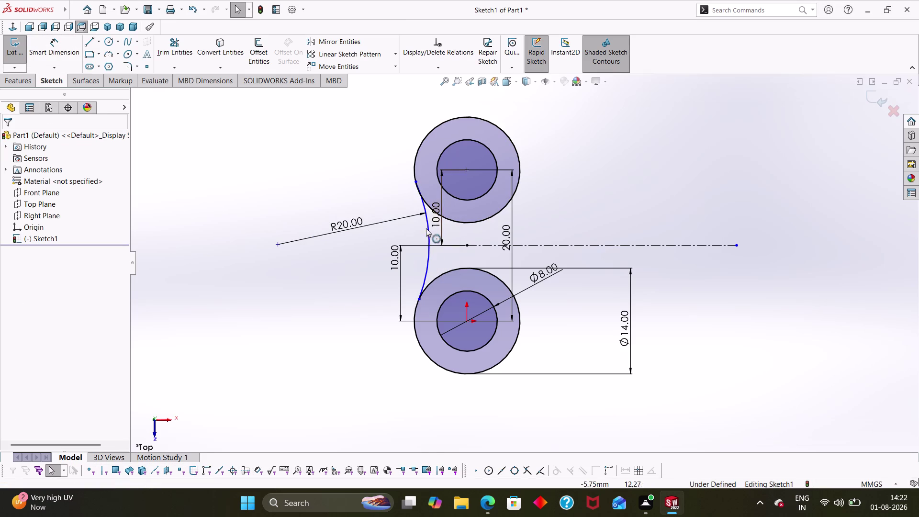
click(428, 228)
key(Escape)
key(Escape)
key(Escape)
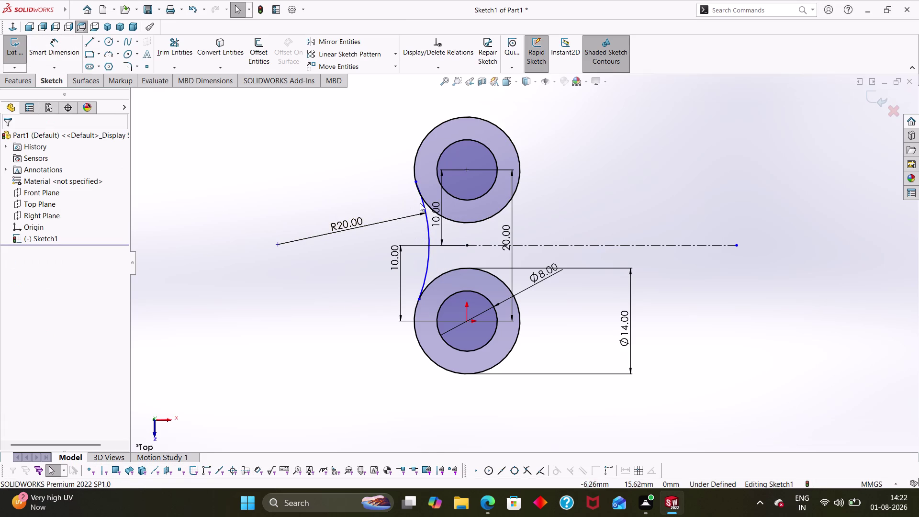
click(420, 202)
click(414, 152)
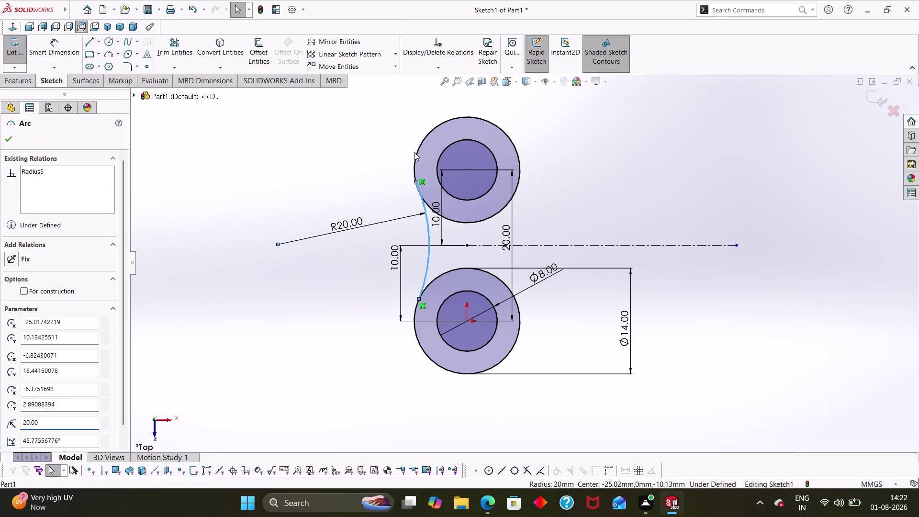
Add Tangent relations between the R20 arc and the top and bottom boss outer circles.
click(415, 160)
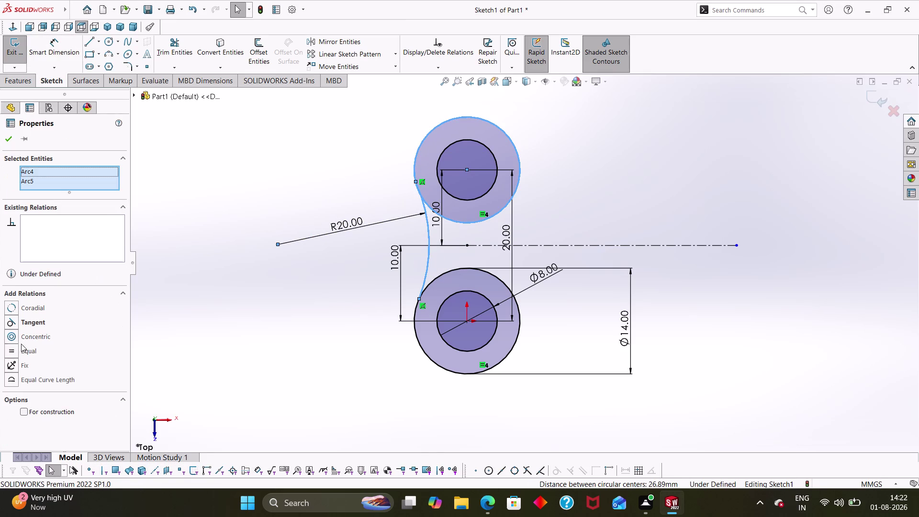
click(10, 324)
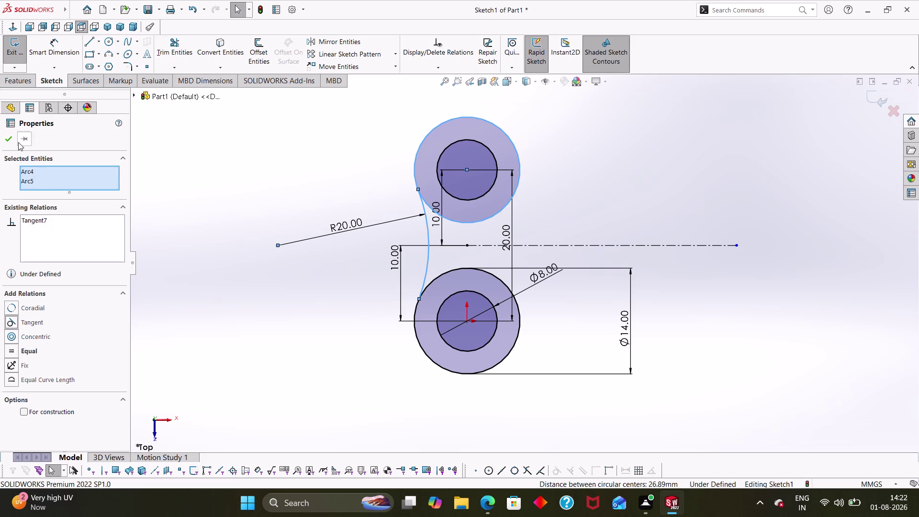
click(7, 135)
click(425, 274)
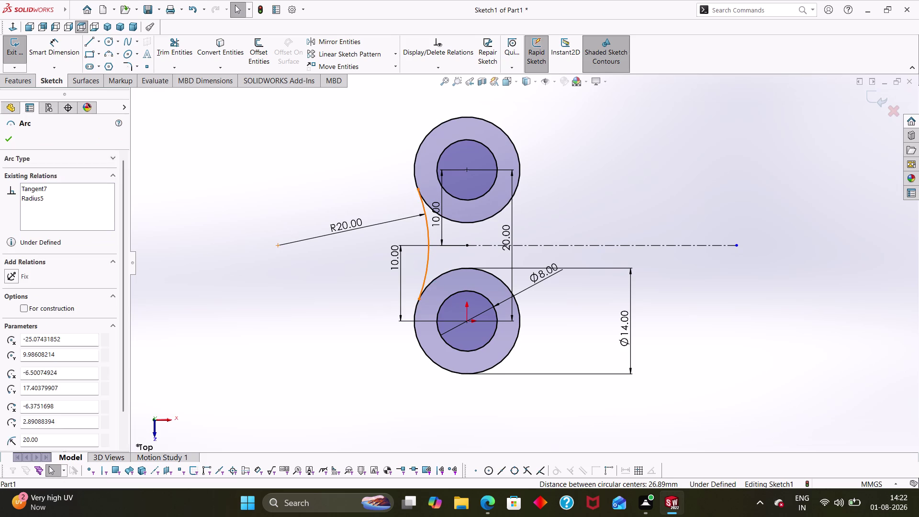
click(417, 305)
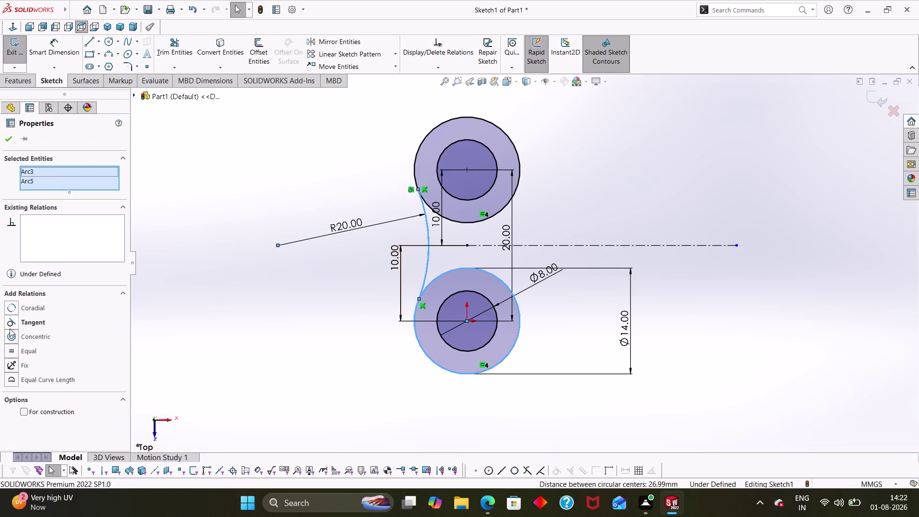
click(14, 323)
click(8, 135)
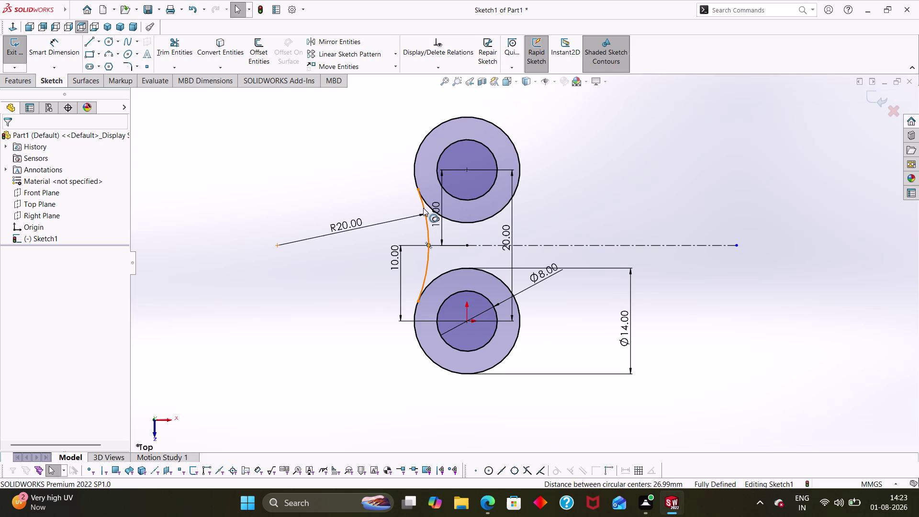
right_drag(326, 185, 249, 191)
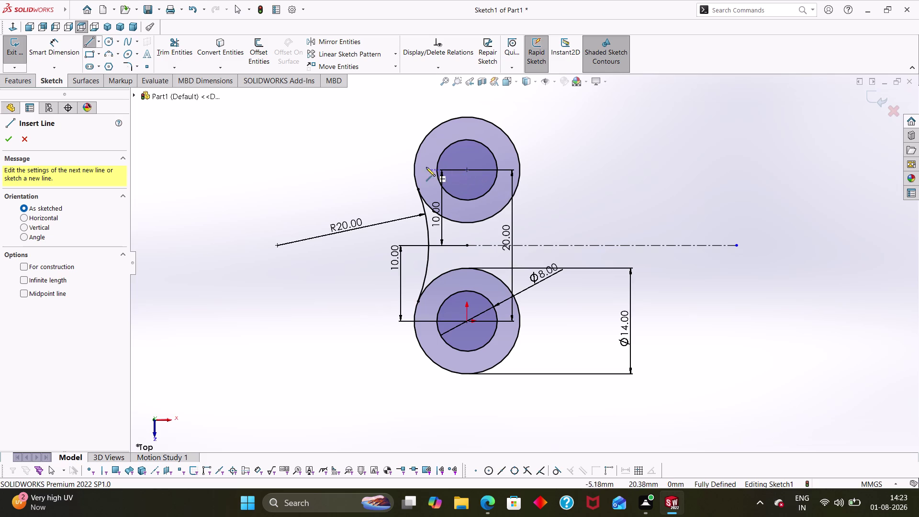
Draw the upper lug outline as lines running left from the top boss and back.
click(412, 170)
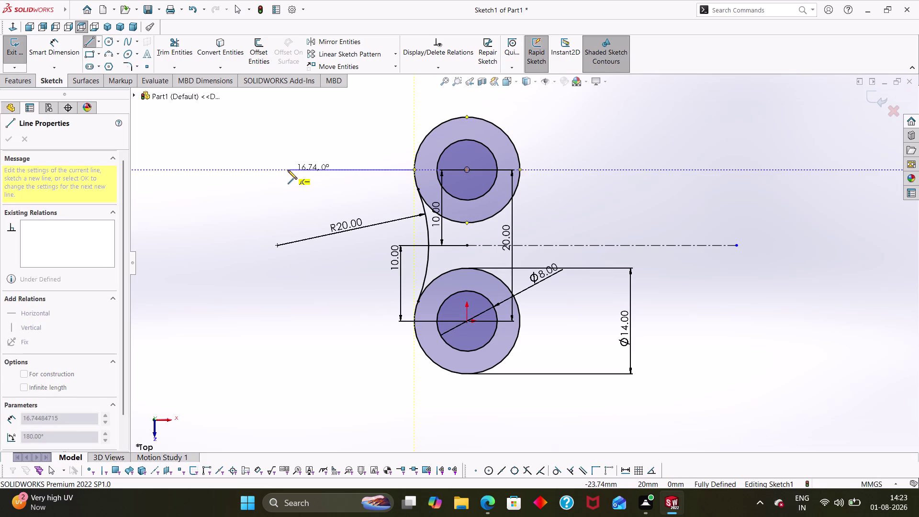
click(318, 169)
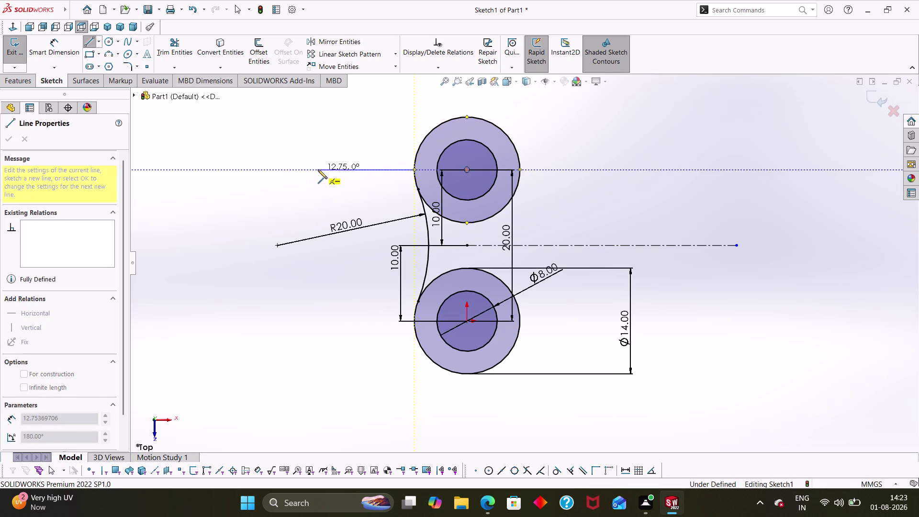
click(318, 126)
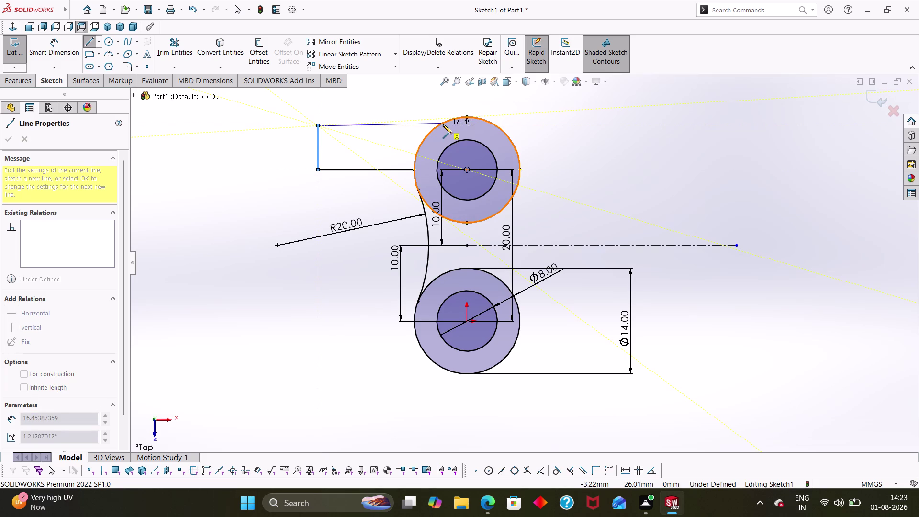
click(413, 128)
key(Escape)
key(Escape)
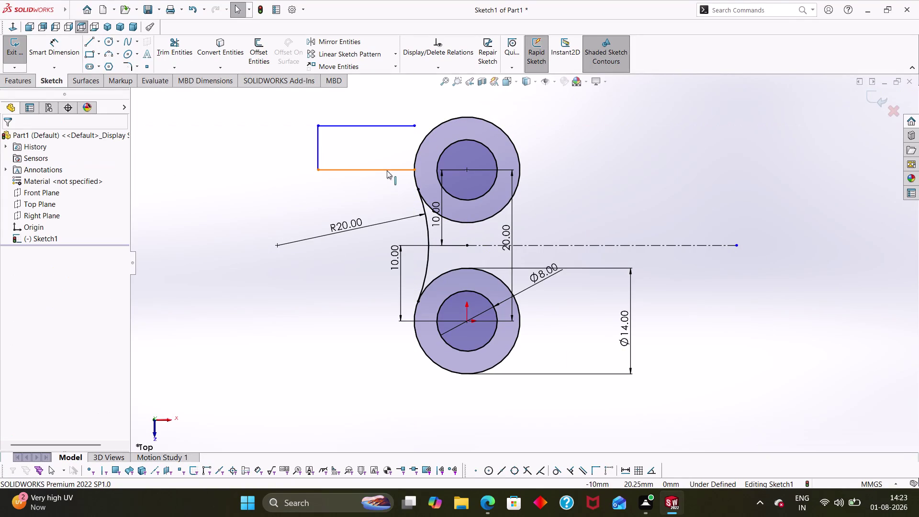
key(Escape)
right_drag(342, 201, 357, 127)
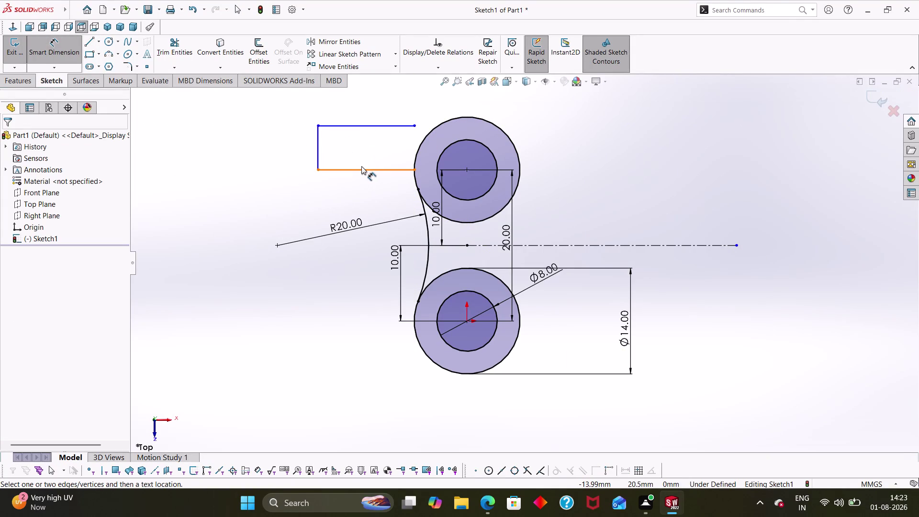
Dimension the lug's vertical end line to a 5 mm width.
click(317, 148)
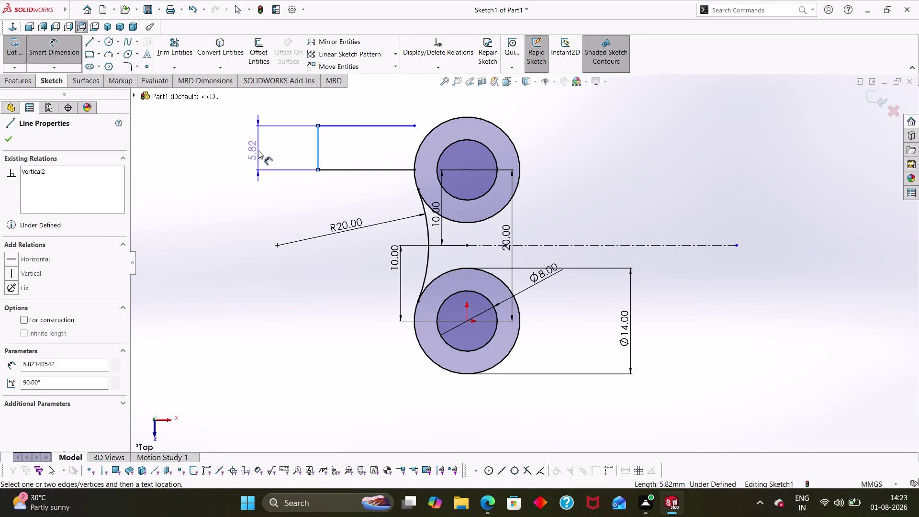
click(258, 150)
key(5)
key(Return)
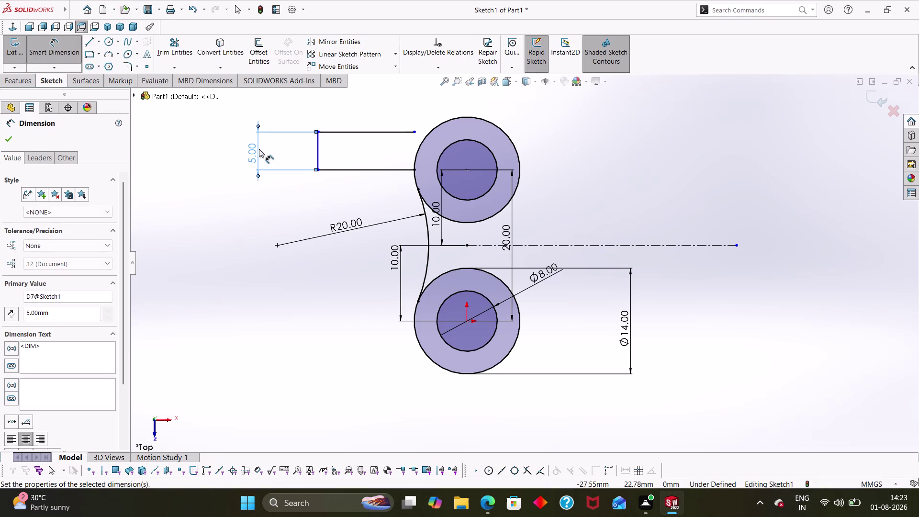
key(Escape)
key(Escape)
key(Escape)
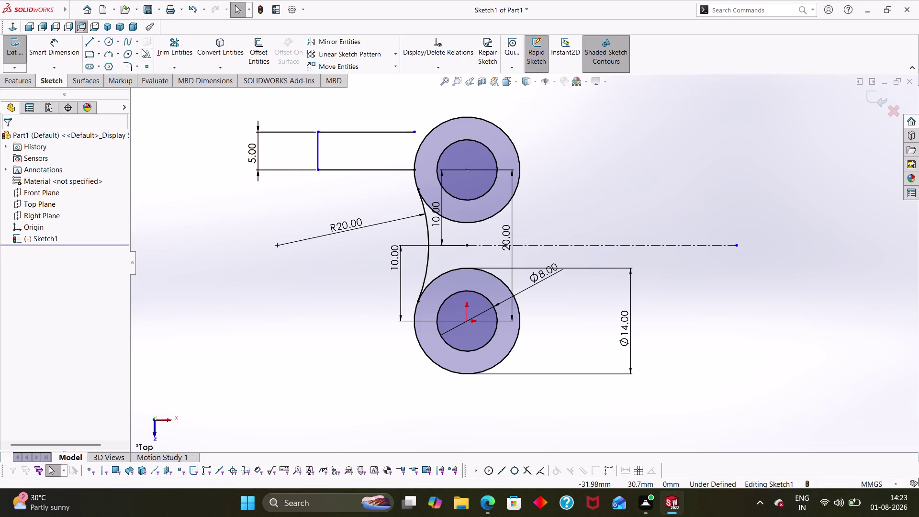
right_drag(194, 203, 194, 203)
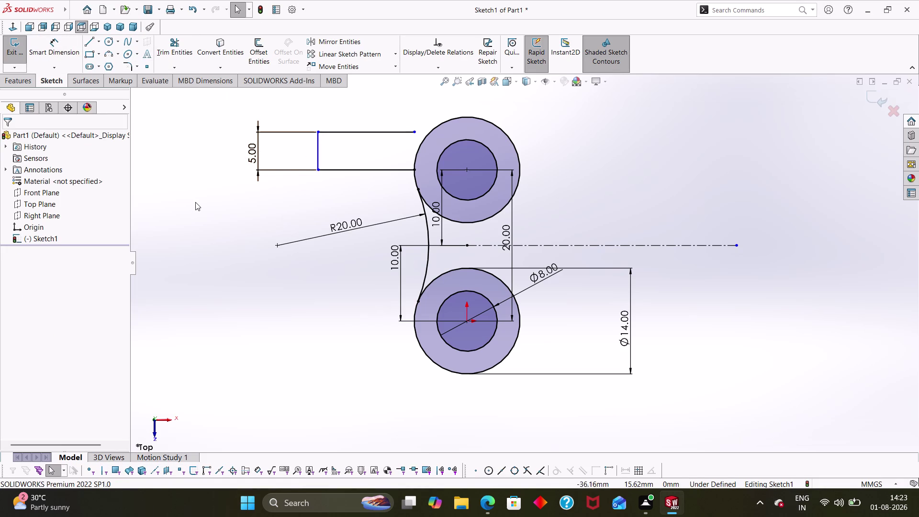
right_drag(194, 203, 187, 130)
Dimension the lug's lower line, keeping its 12.75 length.
click(358, 169)
click(356, 189)
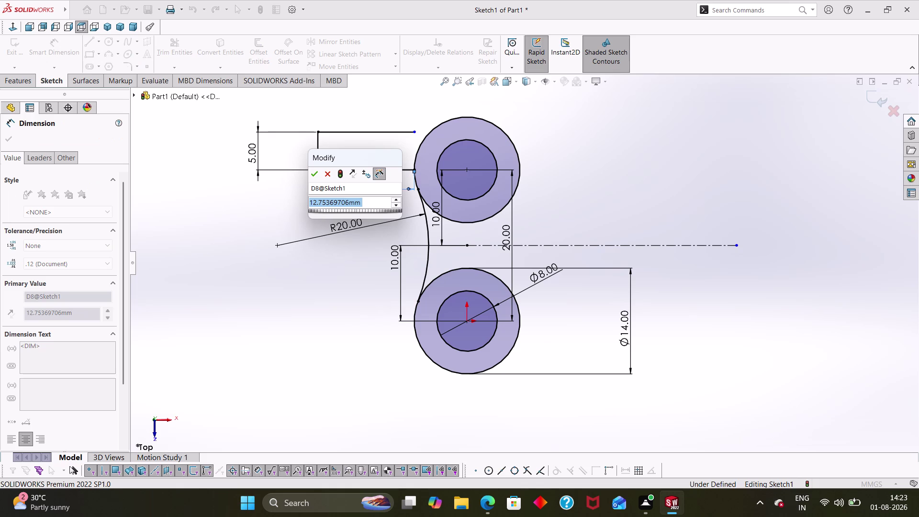
key(Escape)
key(Escape)
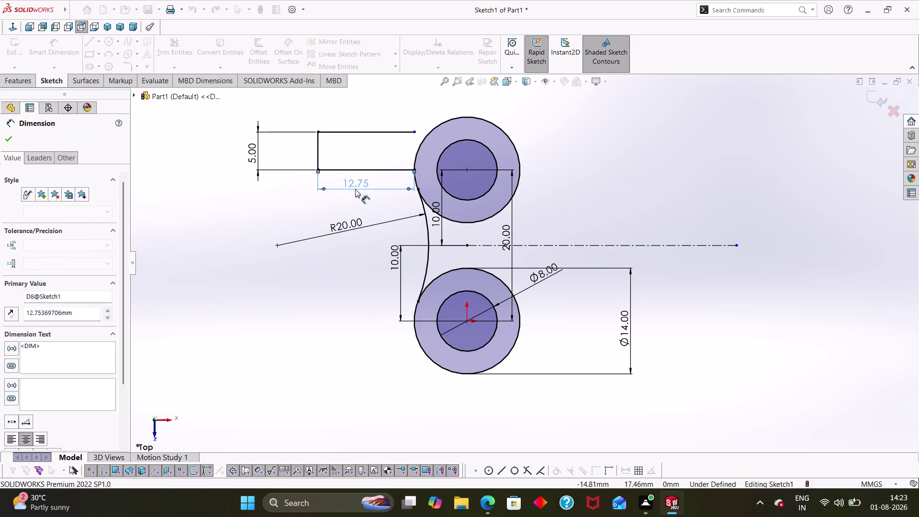
key(Escape)
key(Escape)
key(Escape)
key(Escape)
key(Escape)
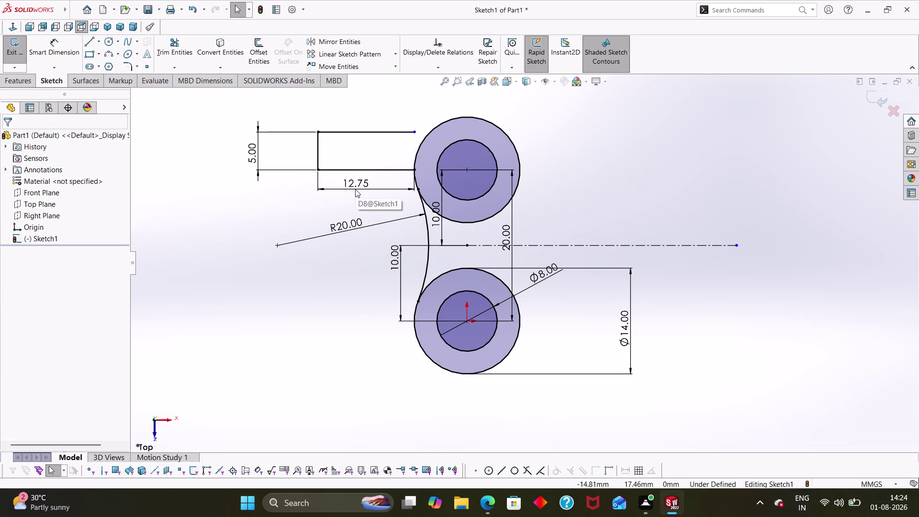
key(Escape)
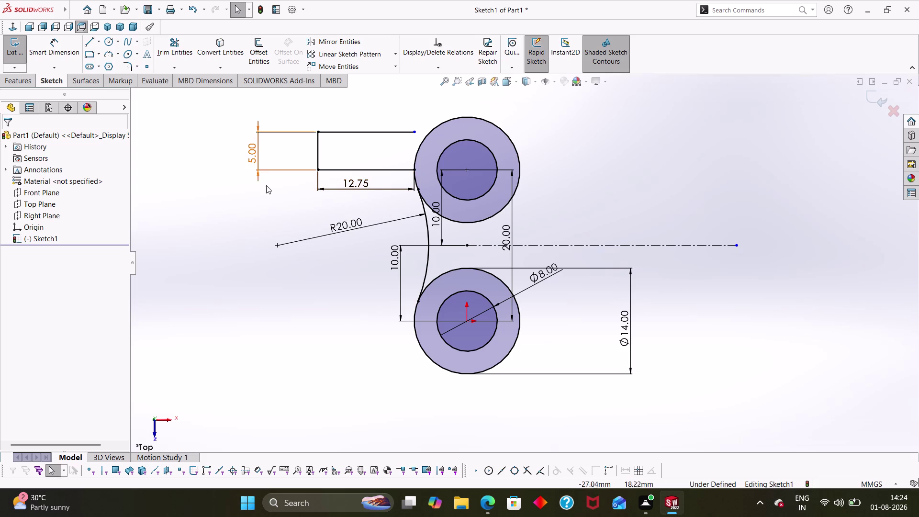
right_drag(223, 261, 253, 191)
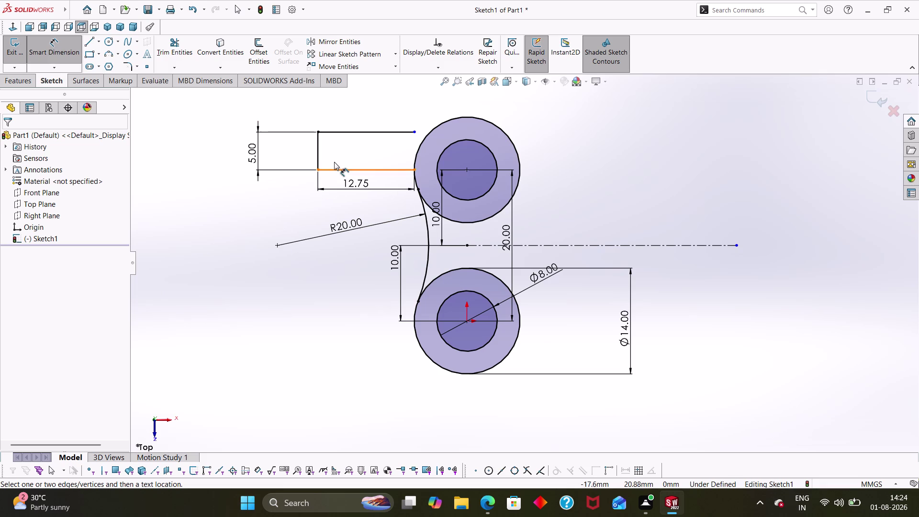
Try a horizontal dimension from the lug end to the boss centre, removing the conflicting 19.75 dimension.
click(319, 168)
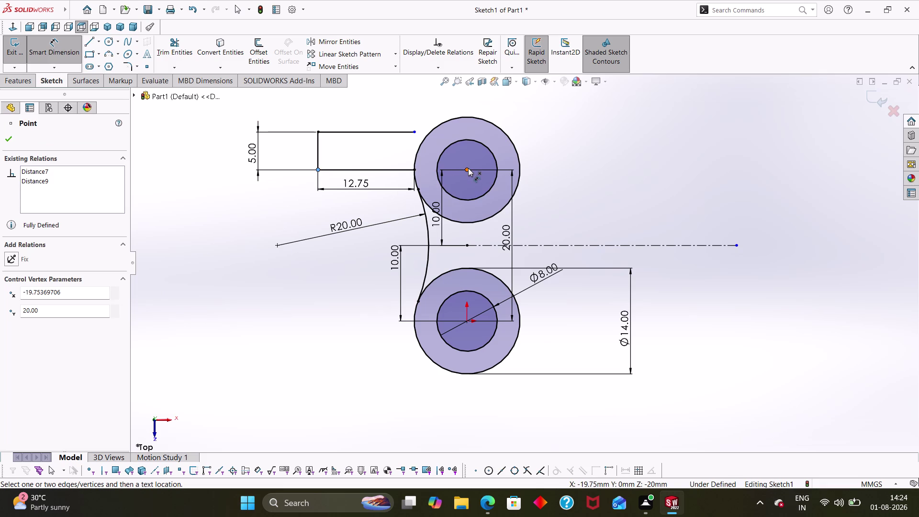
click(468, 168)
click(383, 233)
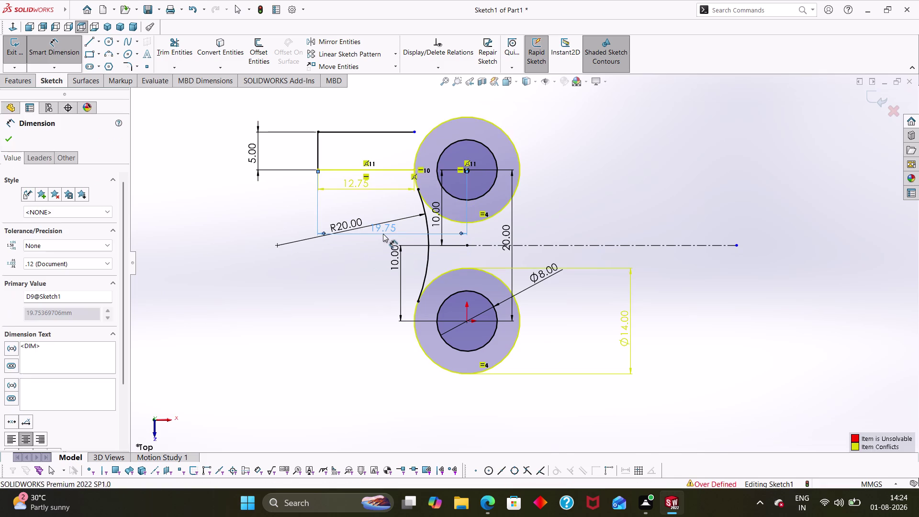
key(Escape)
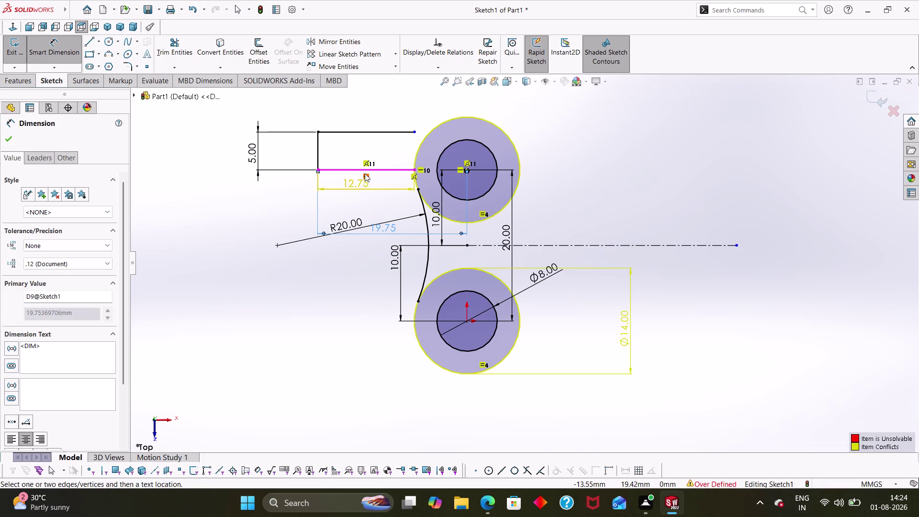
click(366, 163)
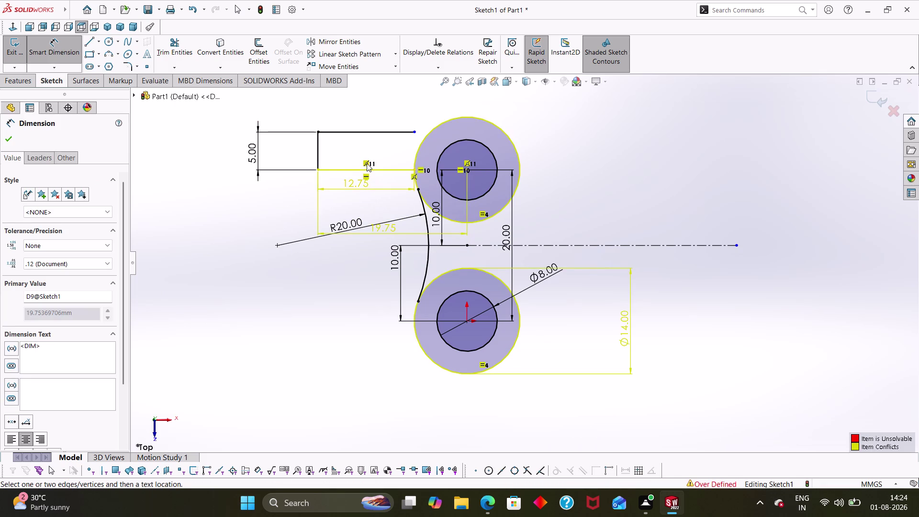
click(366, 174)
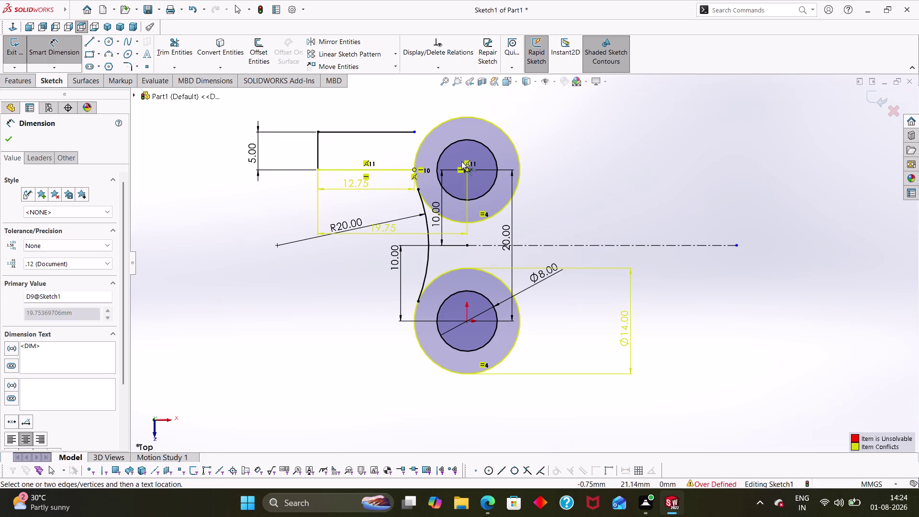
key(Delete)
key(Escape)
key(Escape)
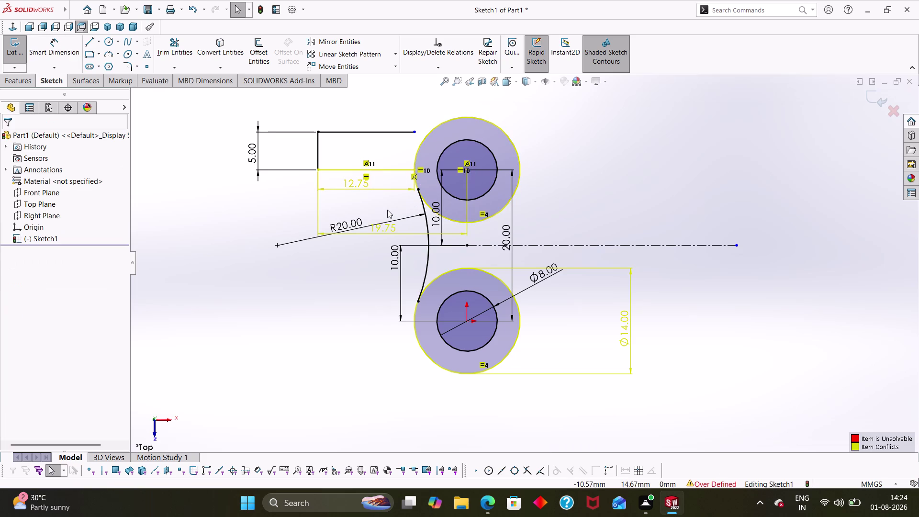
key(ctrl+z)
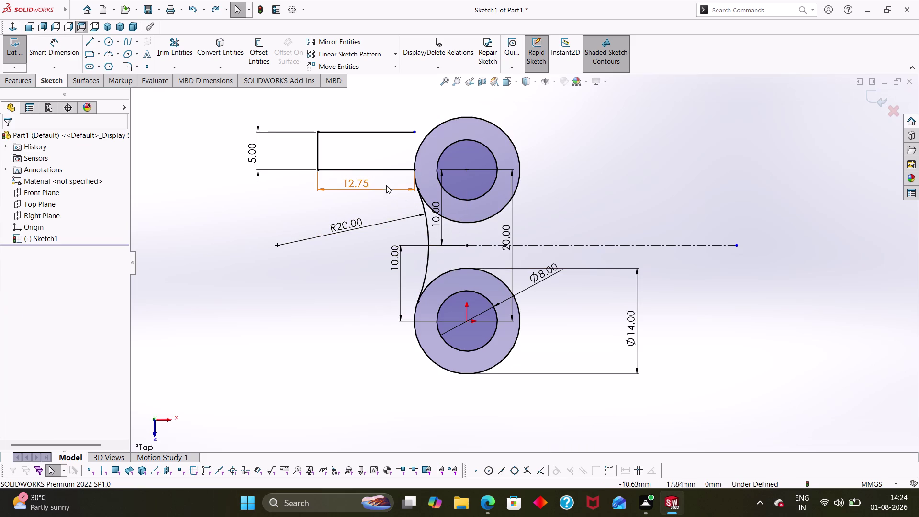
click(386, 185)
click(386, 188)
key(Delete)
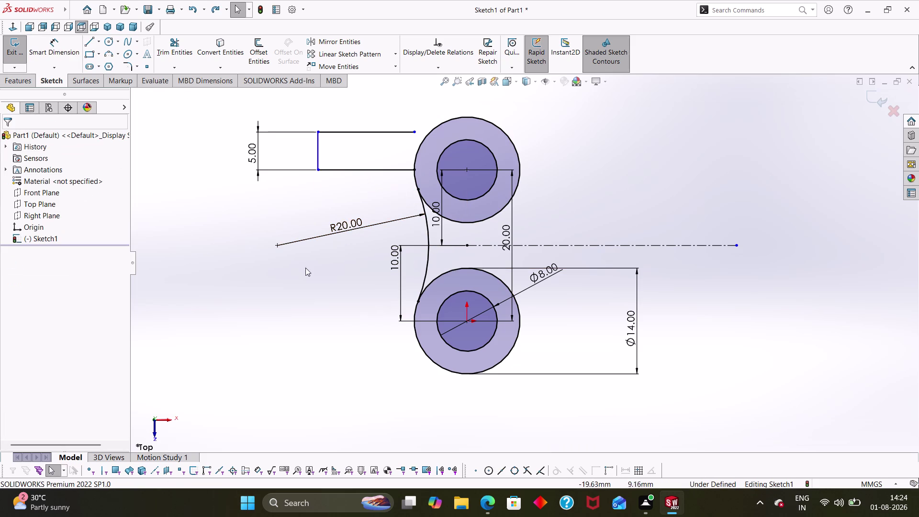
Dimension from the upper boss centre to the lug's left endpoint at 12 mm.
right_drag(289, 315, 310, 204)
click(468, 170)
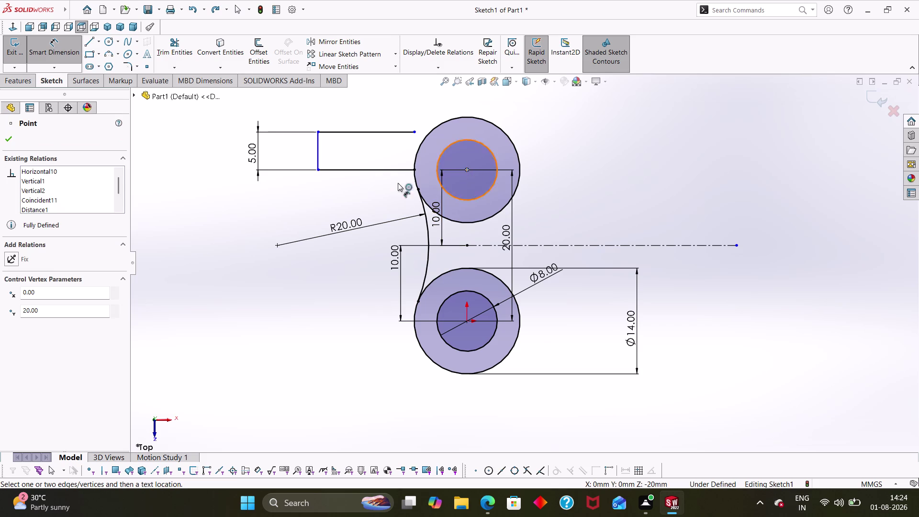
click(320, 171)
click(367, 201)
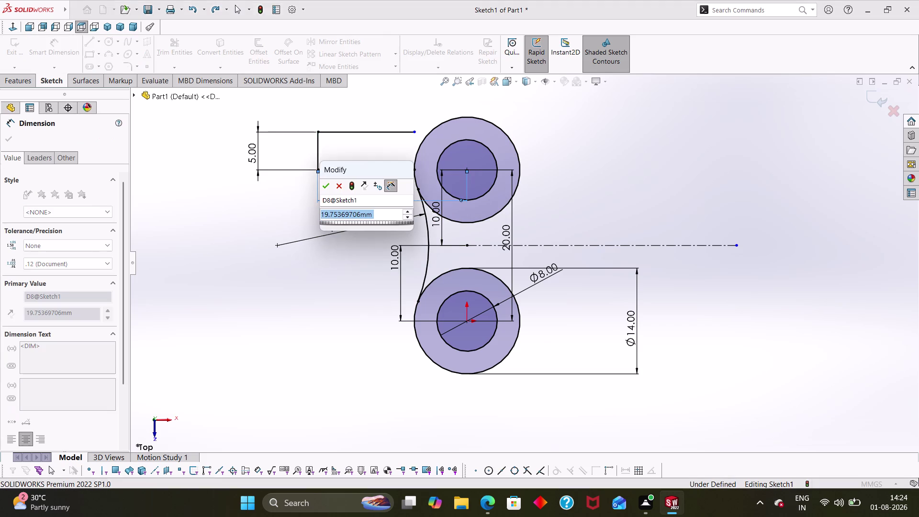
text(12)
key(Return)
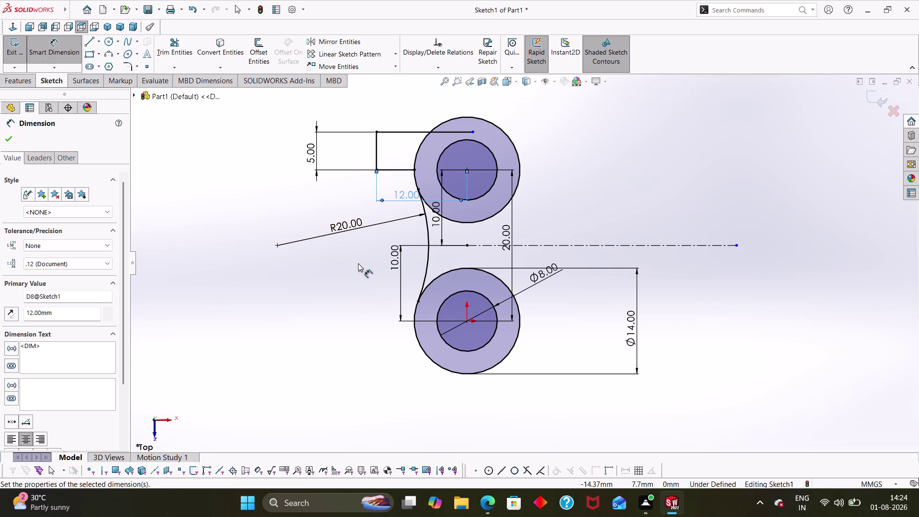
click(336, 270)
click(175, 59)
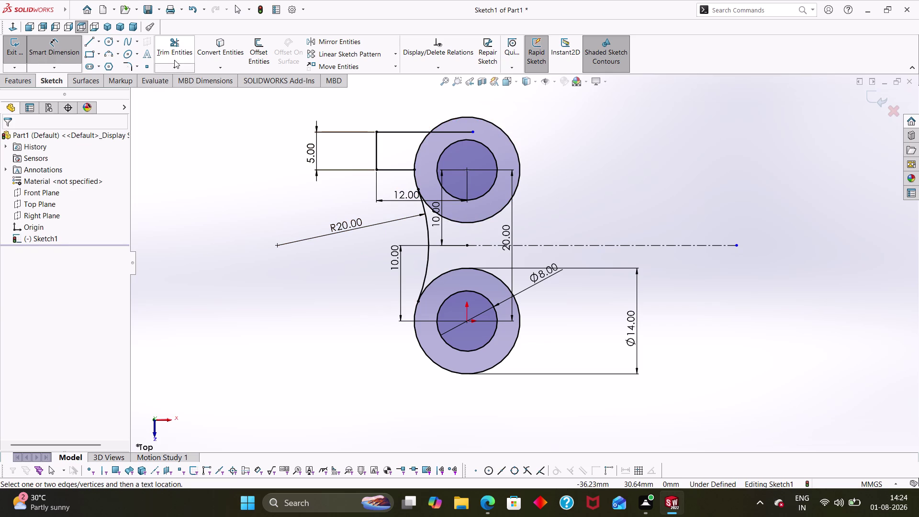
click(460, 129)
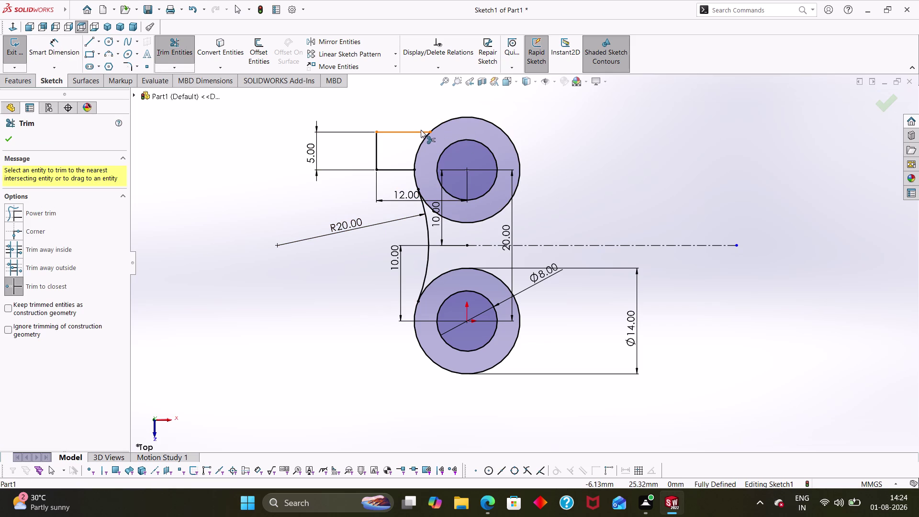
Draw a three-point arc from the lug's top edge to the upper boss.
key(Escape)
key(Escape)
key(Escape)
key(Escape)
click(108, 55)
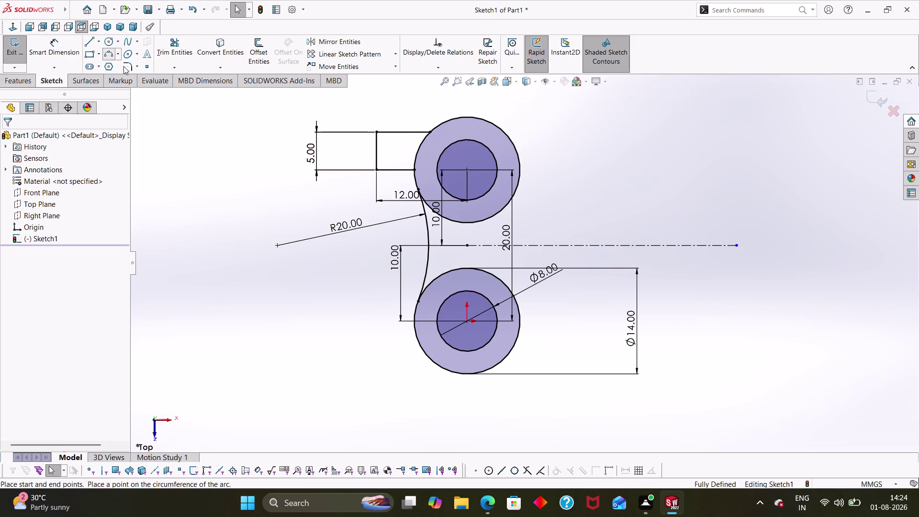
click(418, 131)
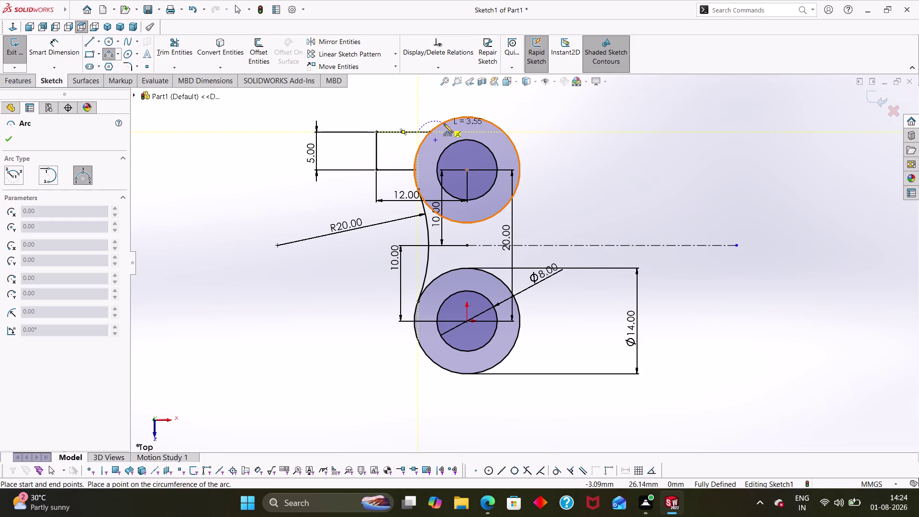
click(443, 121)
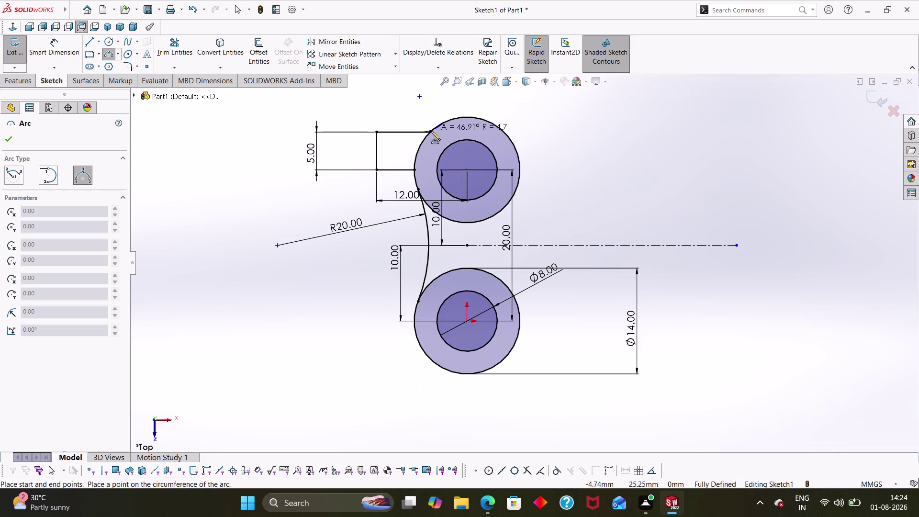
click(431, 129)
key(Escape)
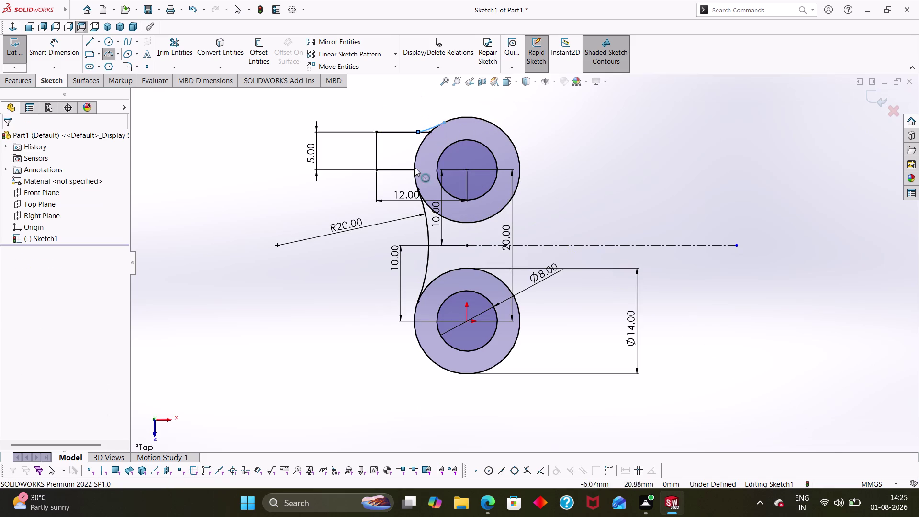
key(Escape)
Dimension the new arc to an 8 mm radius.
right_drag(410, 118, 399, 71)
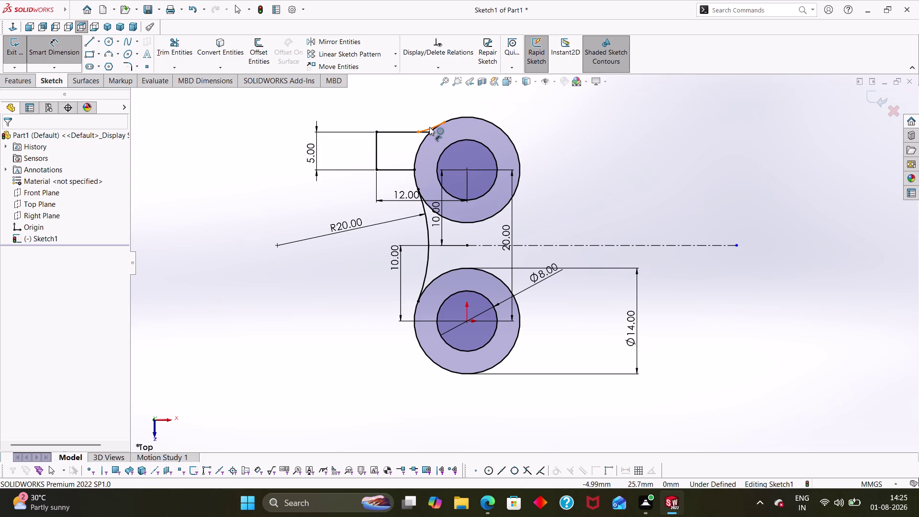
click(430, 127)
click(418, 113)
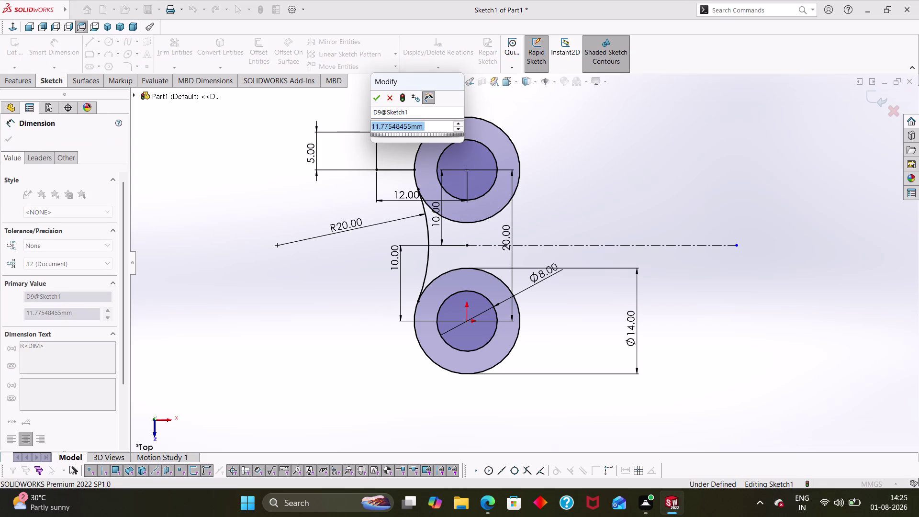
key(8)
key(Return)
key(Escape)
key(Escape)
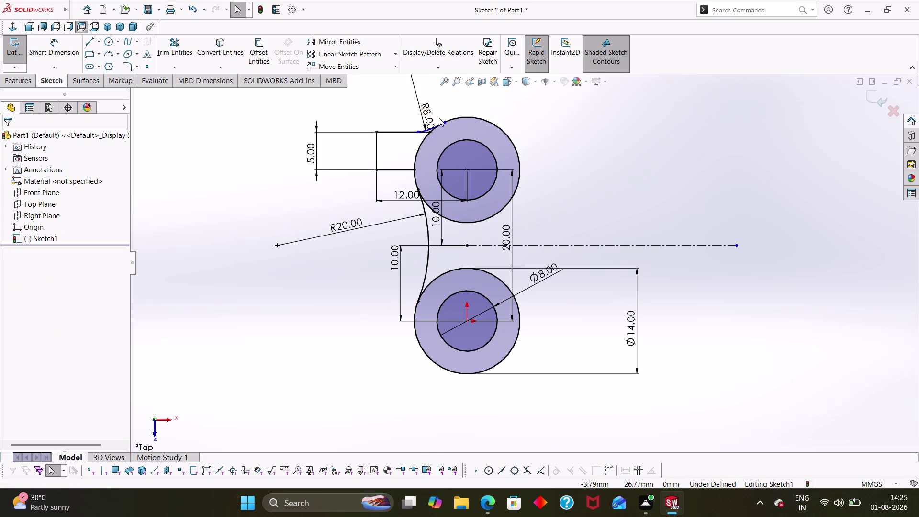
scroll(down, 3)
Make the R8 arc tangent to the lug's top edge and the upper boss outer circle.
click(432, 231)
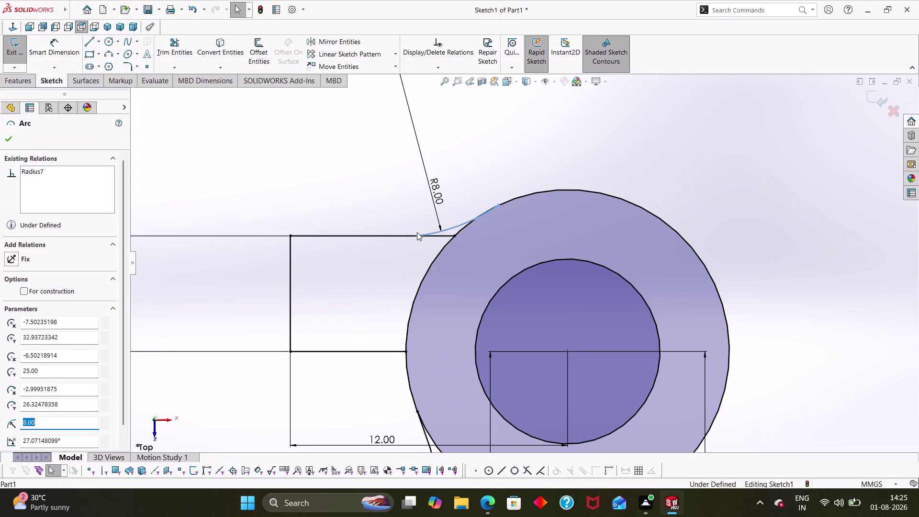
click(399, 236)
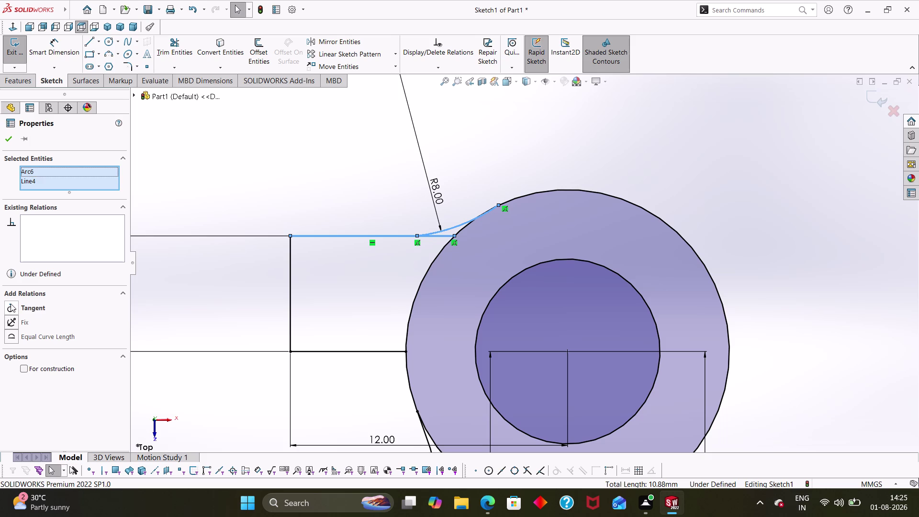
click(11, 304)
click(7, 145)
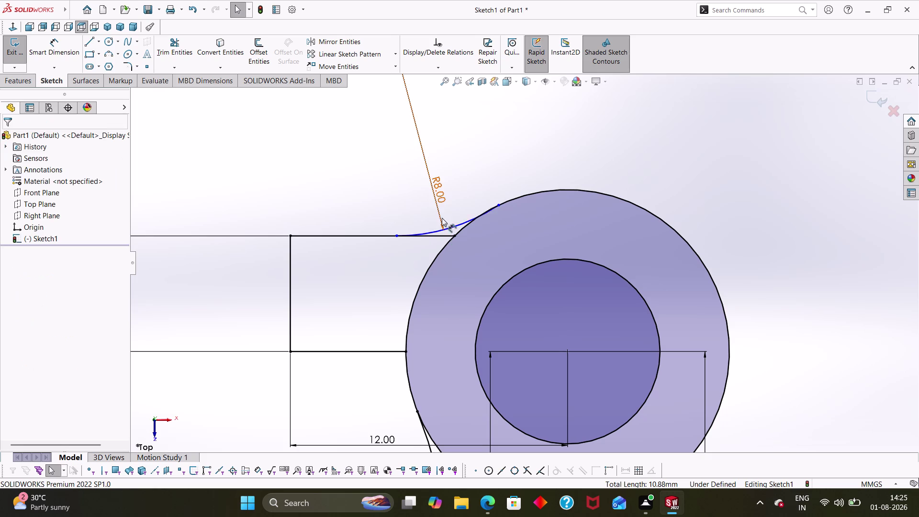
click(463, 220)
click(463, 223)
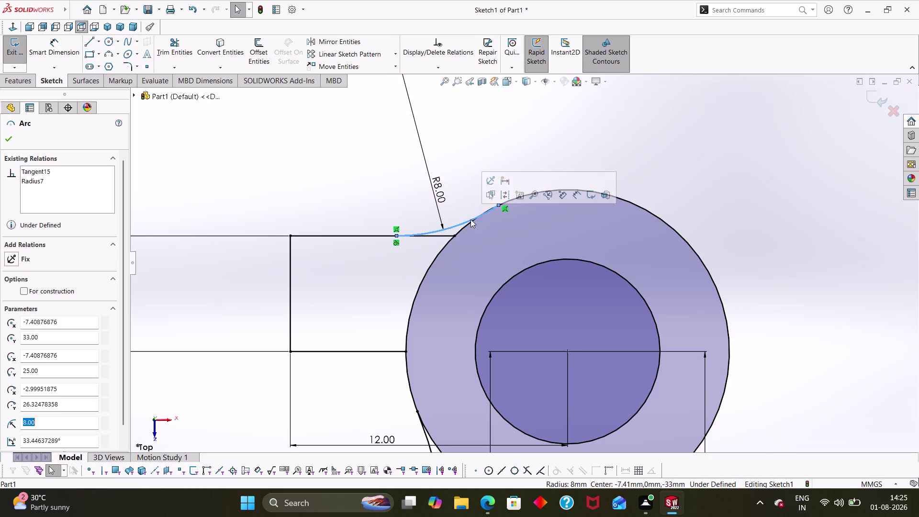
click(522, 196)
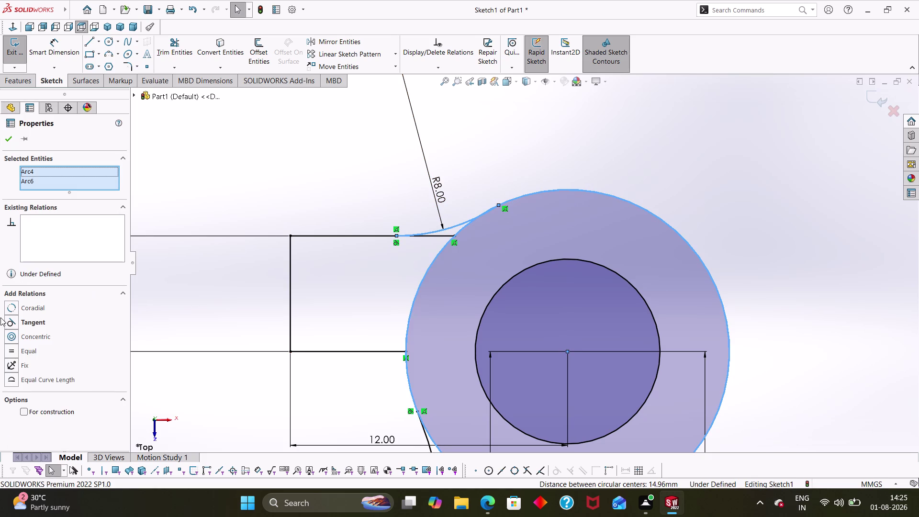
click(9, 320)
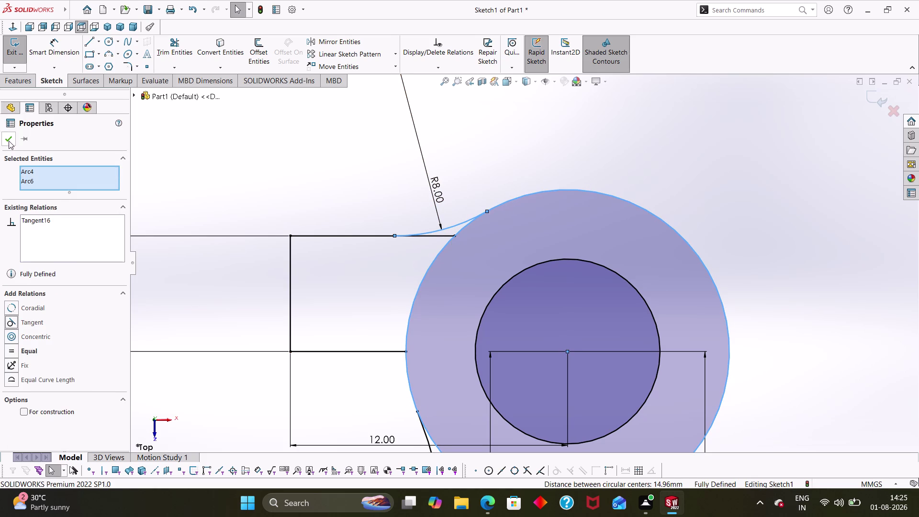
click(9, 141)
click(167, 42)
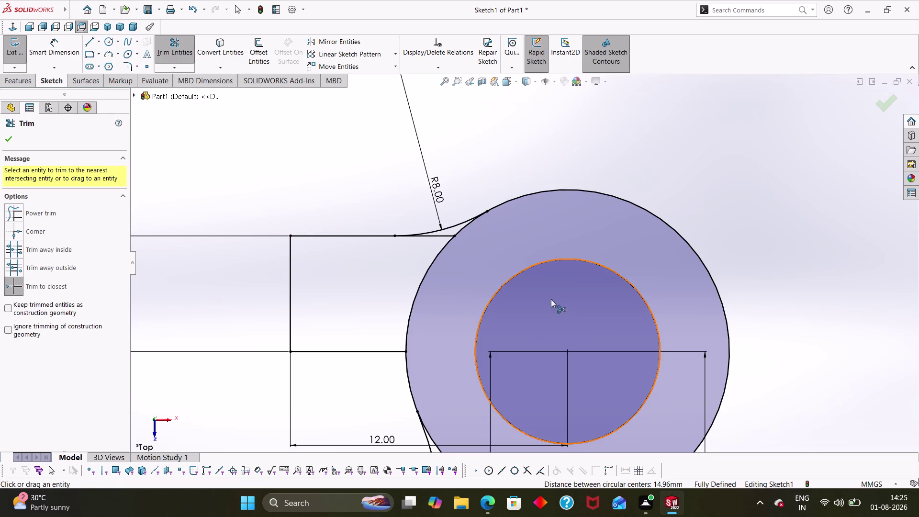
click(442, 236)
key(Escape)
key(Escape)
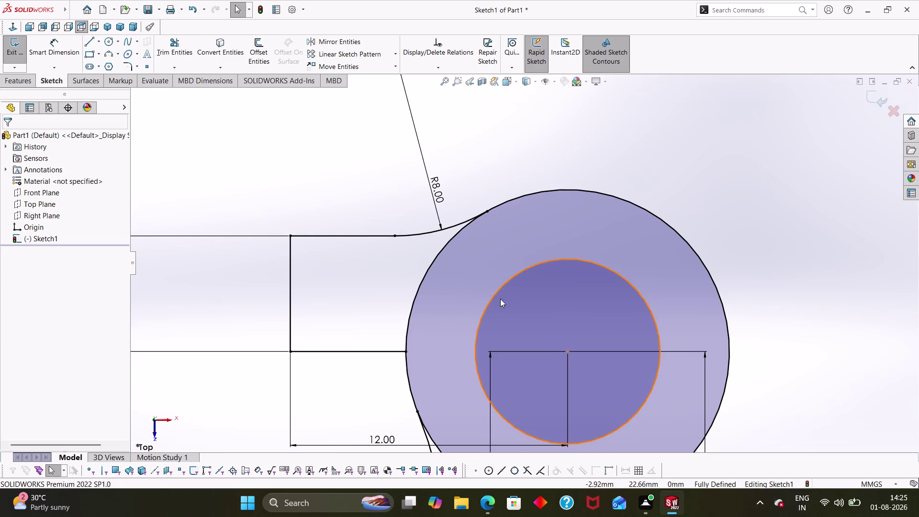
Select the upper lug's edges and the R8 arc.
key(Escape)
scroll(up, 3)
scroll(up, 3)
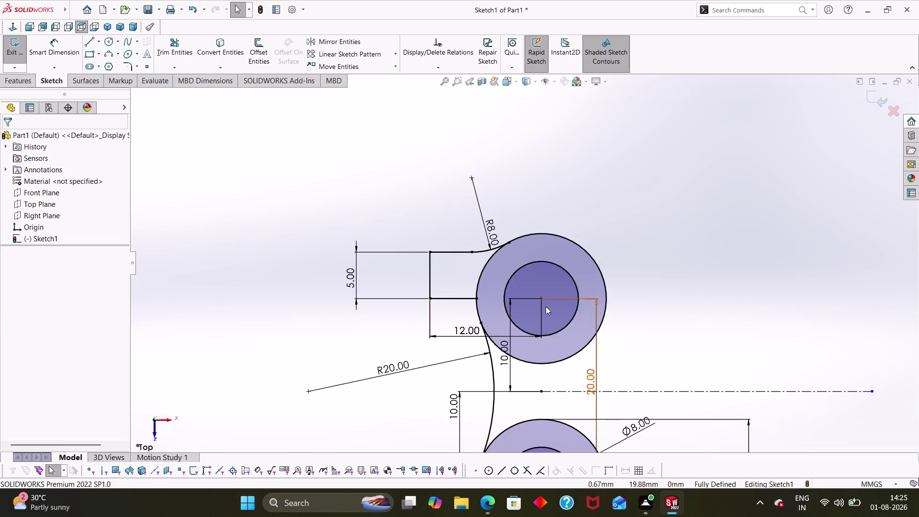
scroll(up, 3)
scroll(up, 3)
scroll(down, 3)
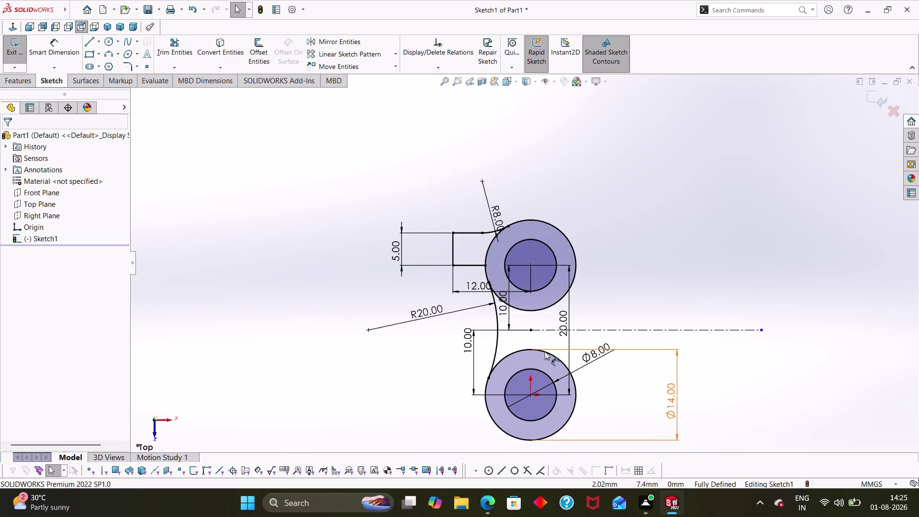
scroll(down, 3)
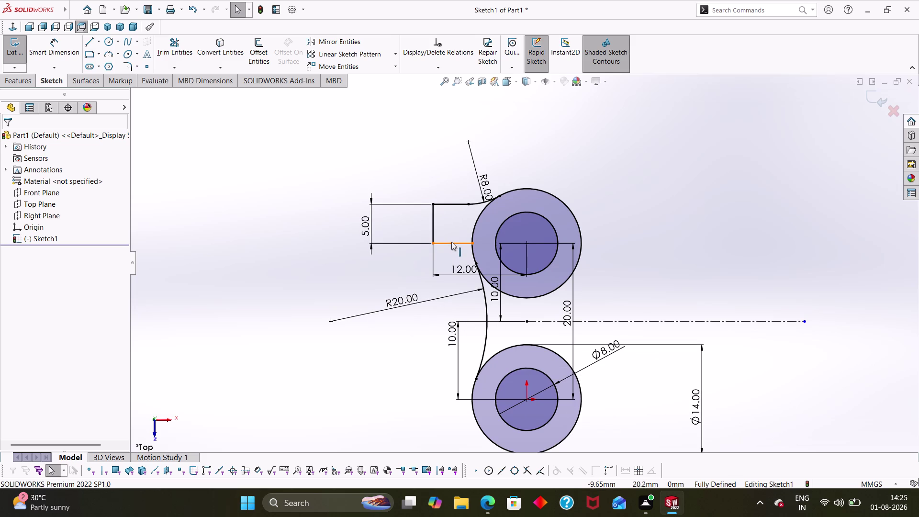
key(Escape)
key(Escape)
click(453, 243)
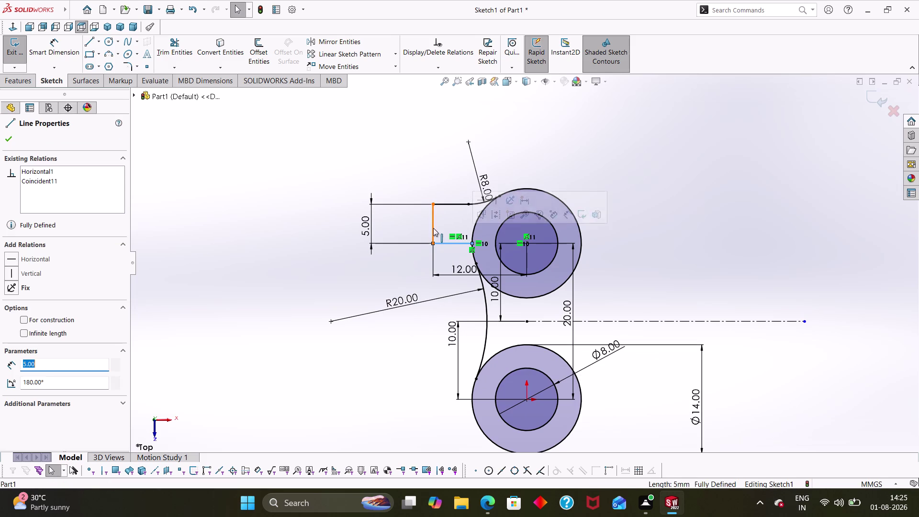
click(434, 227)
click(450, 203)
click(475, 200)
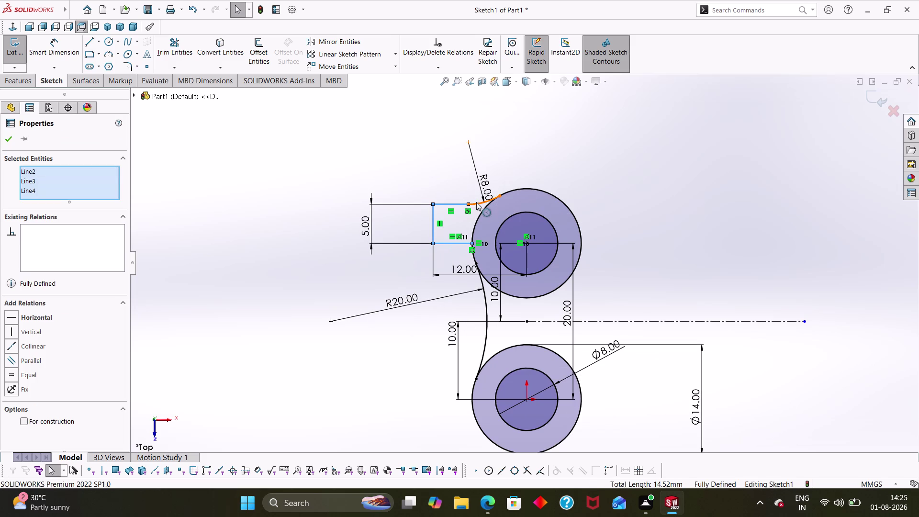
click(476, 202)
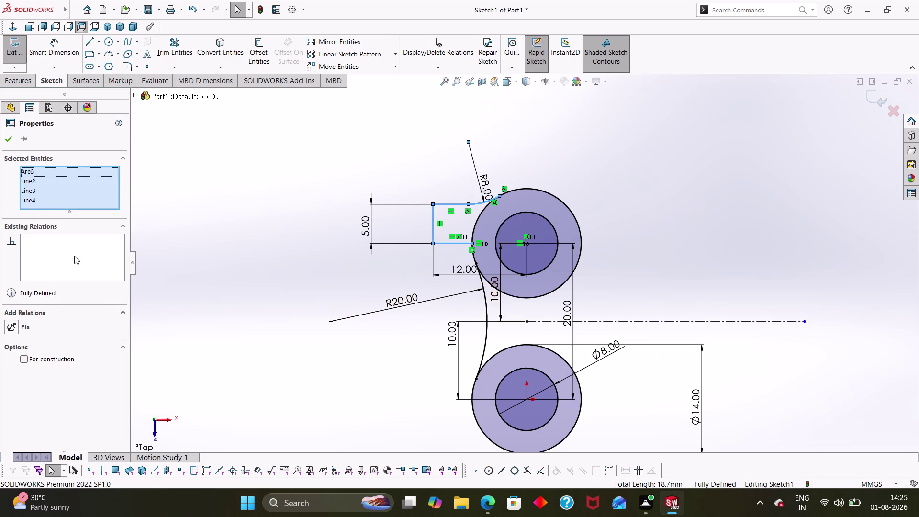
Mirror the lug and R8 arc onto the lower boss about the horizontal centreline.
click(345, 47)
click(352, 38)
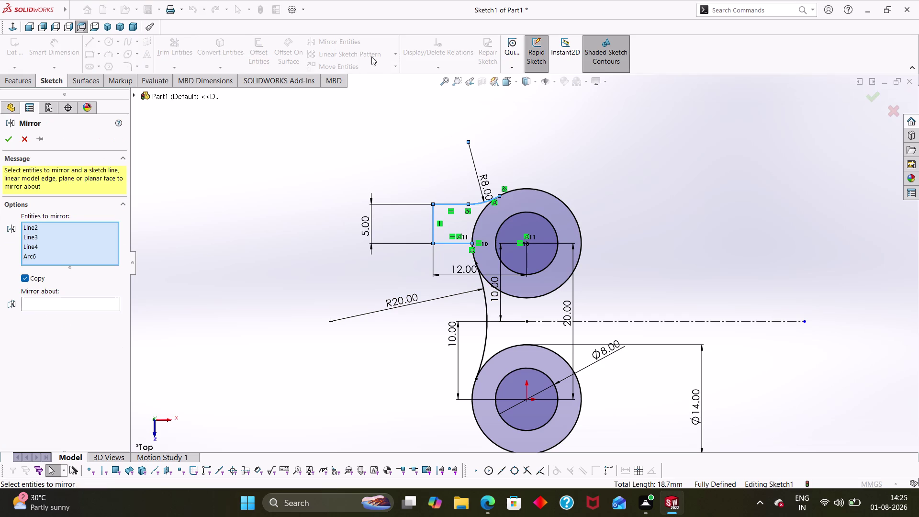
click(102, 307)
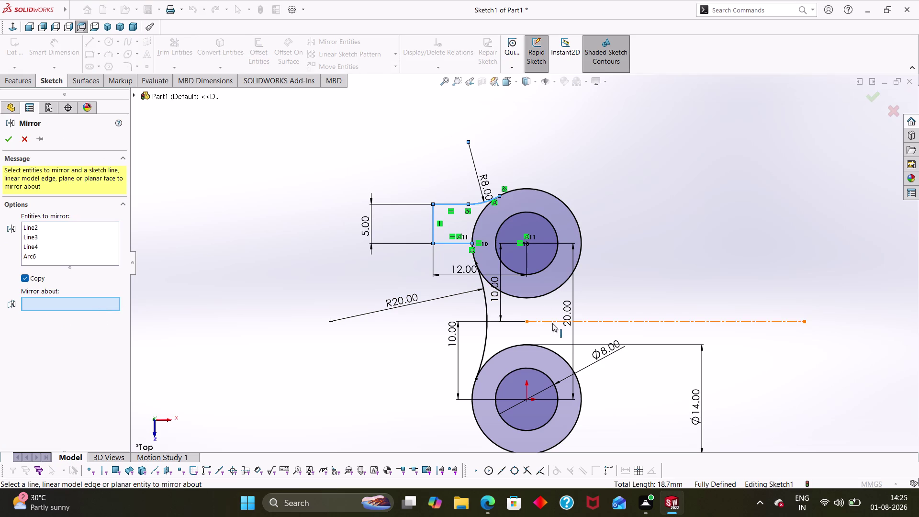
click(553, 323)
click(11, 138)
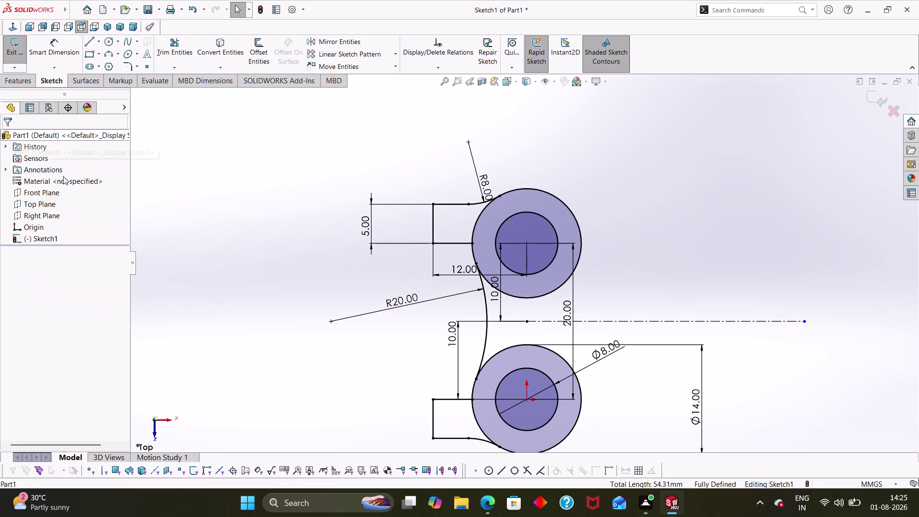
click(289, 374)
scroll(down, 3)
scroll(up, 3)
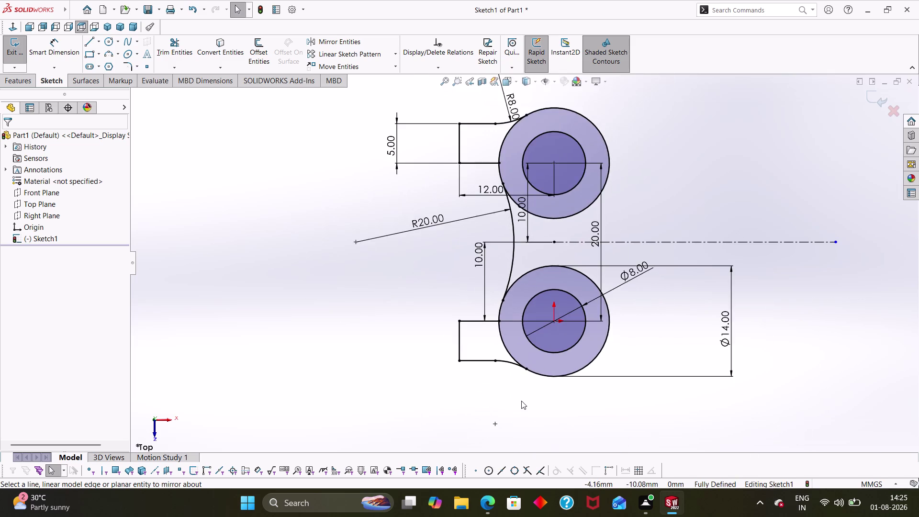
scroll(down, 3)
Add a Tangent relation between Arc3 and Arc7, over-defining the sketch.
click(503, 283)
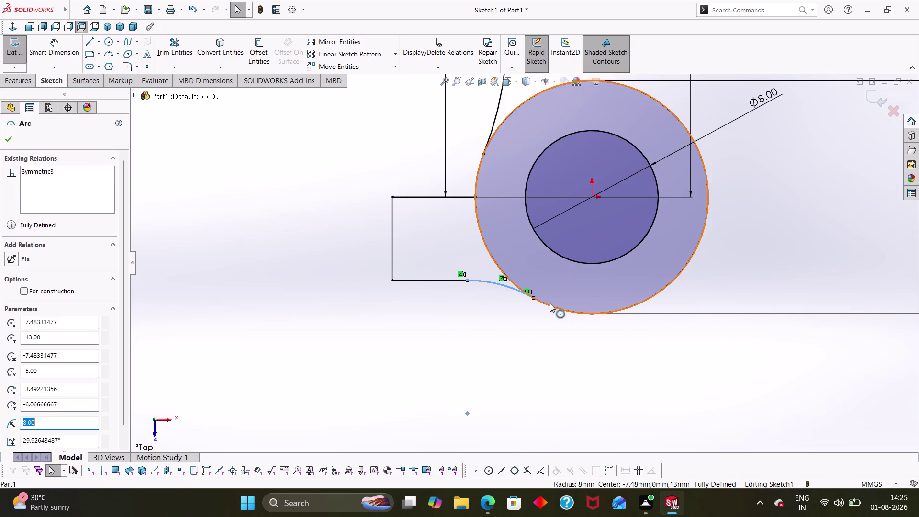
click(554, 309)
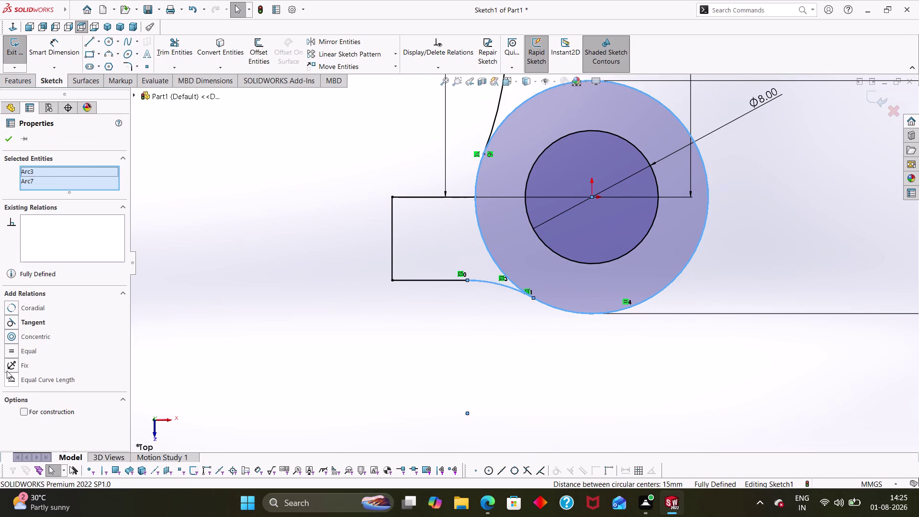
click(9, 327)
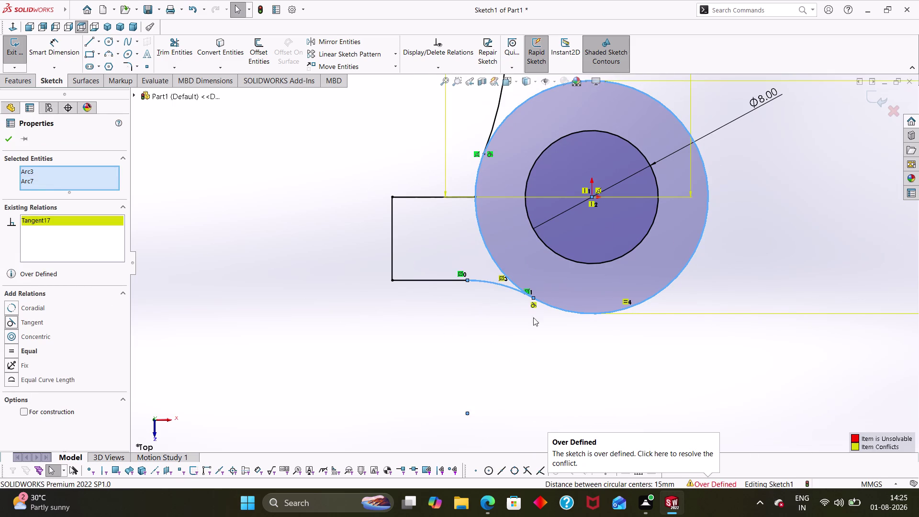
Undo the conflicting Tangent relation, clear the selection and recentre the lever sketch.
key(Escape)
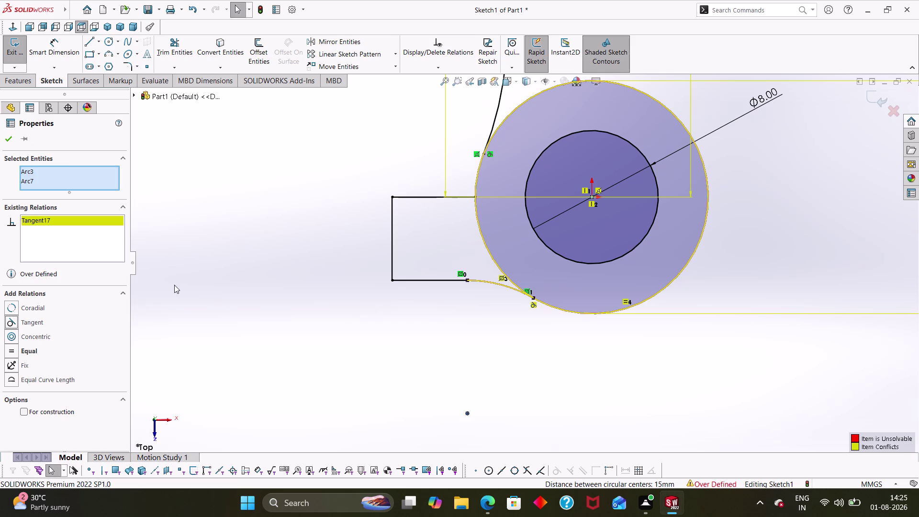
key(ctrl+z)
scroll(up, 3)
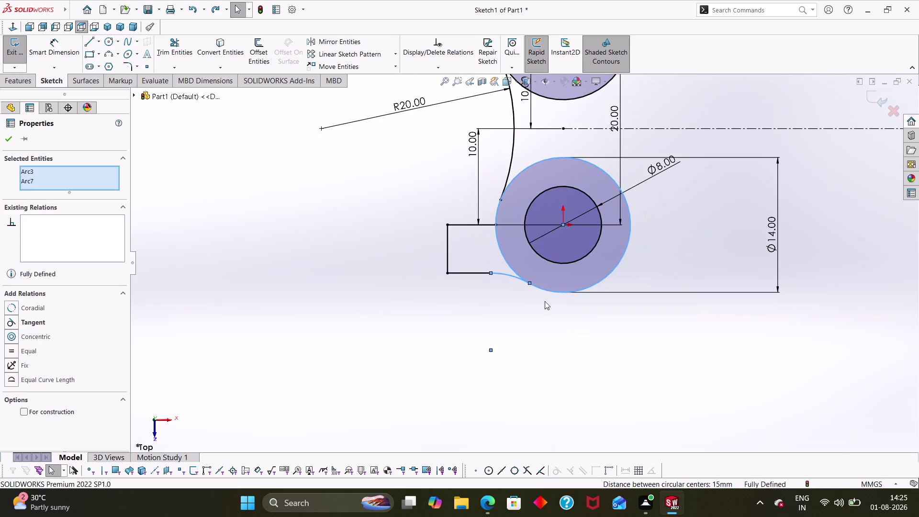
scroll(up, 3)
click(4, 137)
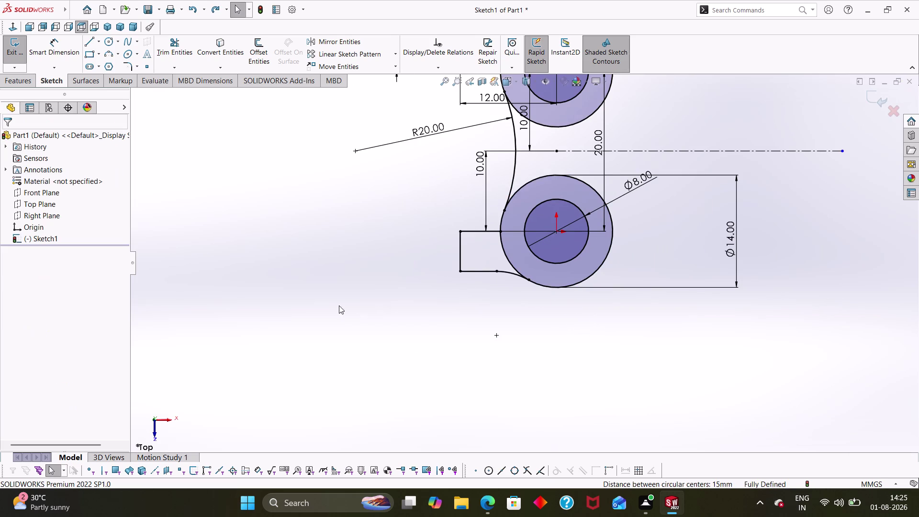
scroll(up, 3)
middle_drag(633, 299, 592, 380)
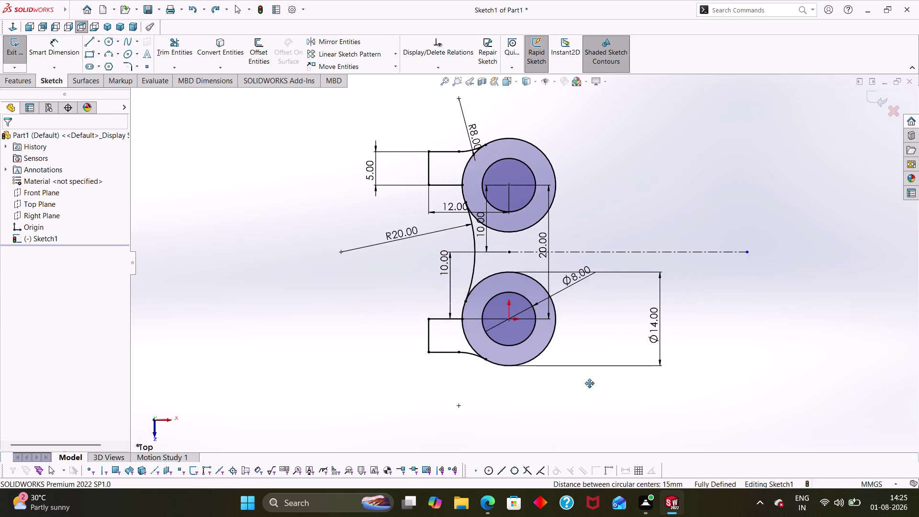
middle_drag(592, 380, 569, 393)
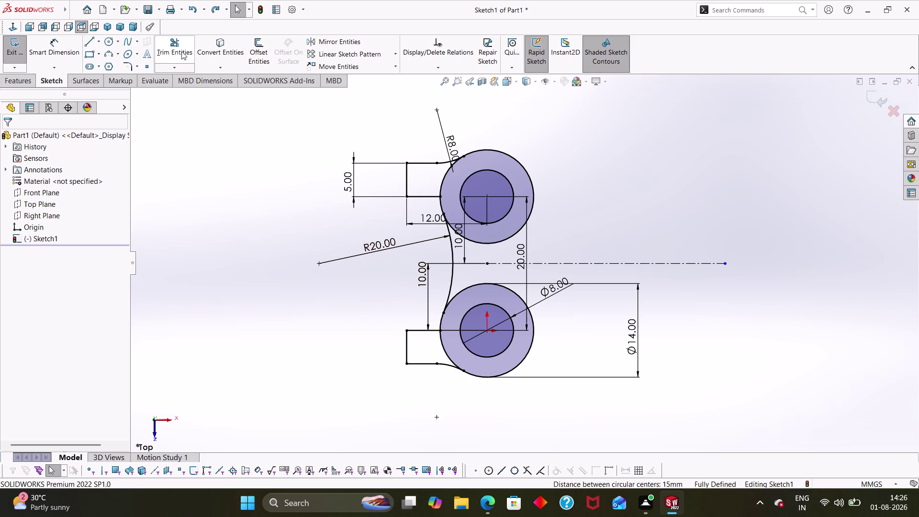
Trim the upper and lower boss circle segments lying inside each arm.
click(183, 46)
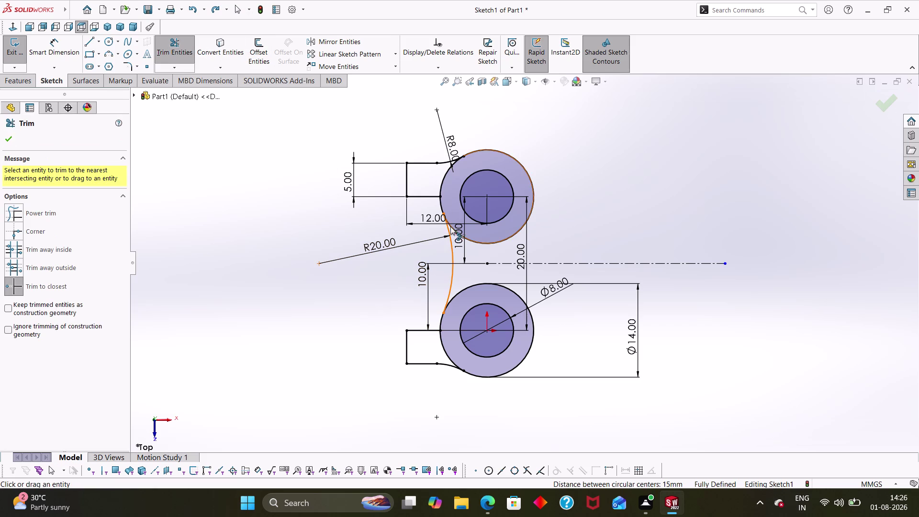
scroll(down, 3)
click(467, 165)
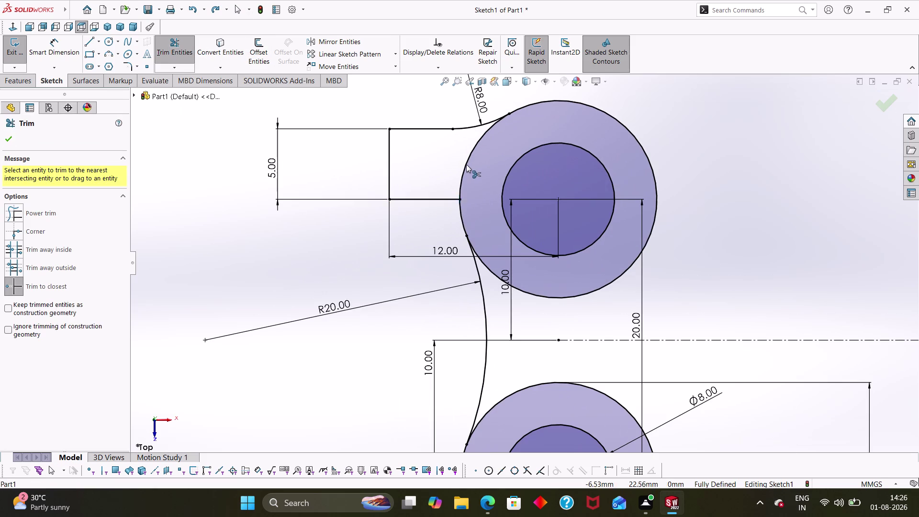
scroll(up, 3)
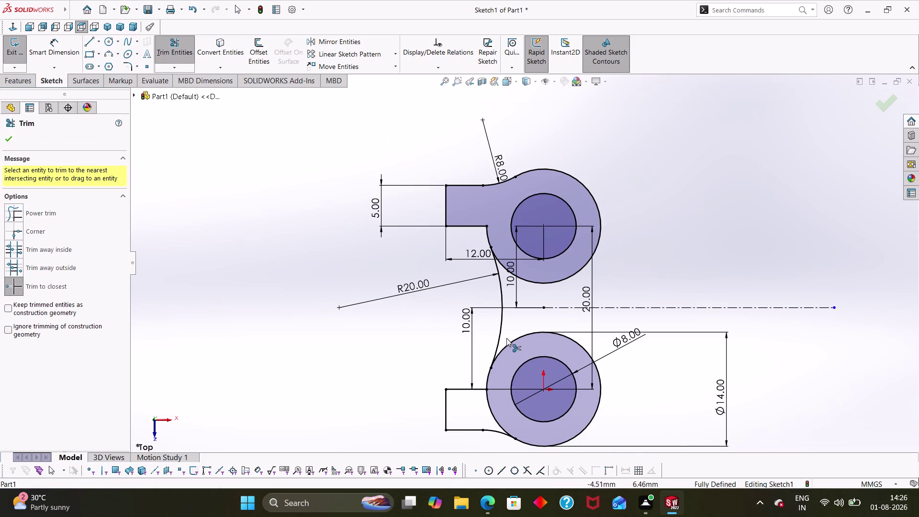
click(490, 406)
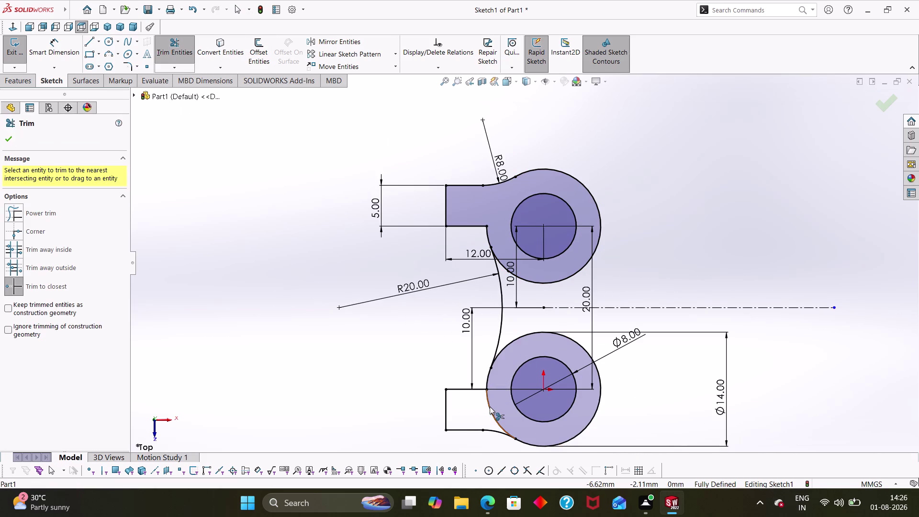
key(Escape)
scroll(up, 3)
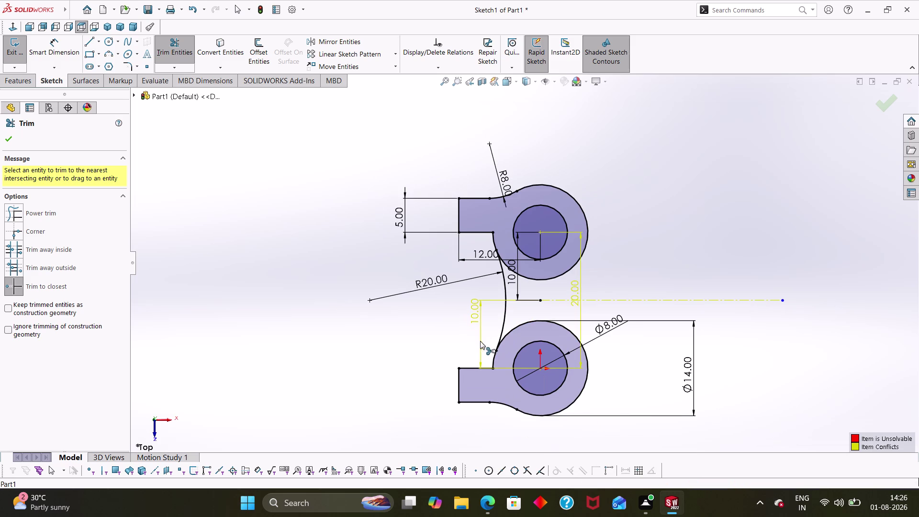
Delete the over-defining entity to clear the conflict and recentre the lever outline.
key(Escape)
key(Escape)
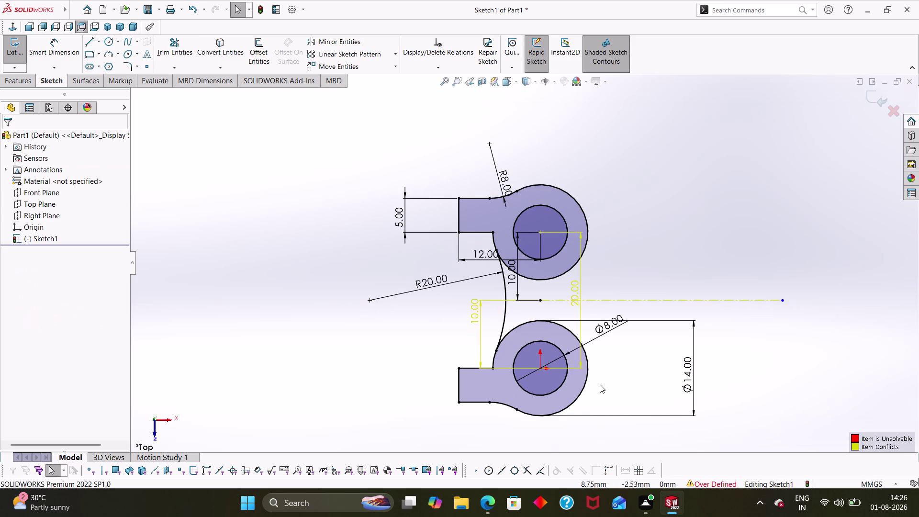
key(Escape)
key(Escape)
click(580, 301)
key(Delete)
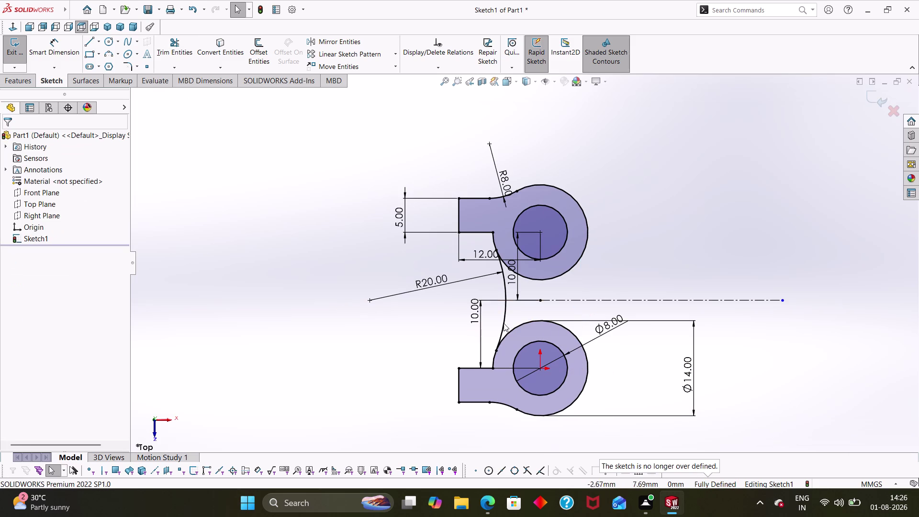
key(Escape)
key(Escape)
key(Escape)
key(Escape)
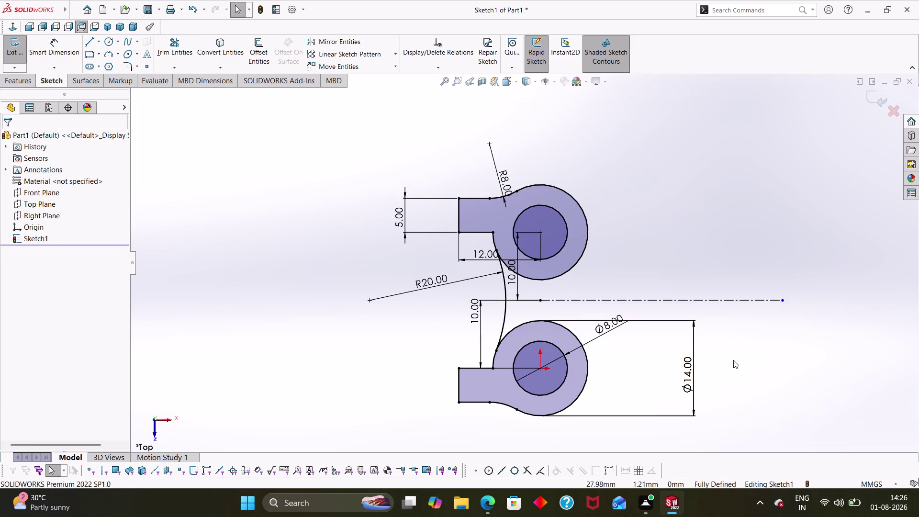
middle_drag(737, 358, 666, 353)
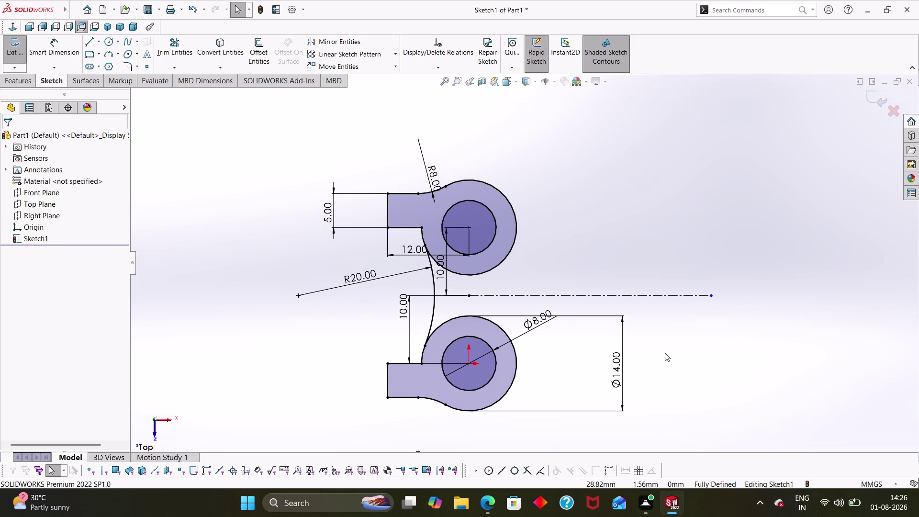
Adjust the view and select the Ø14 boss dimension.
scroll(down, 3)
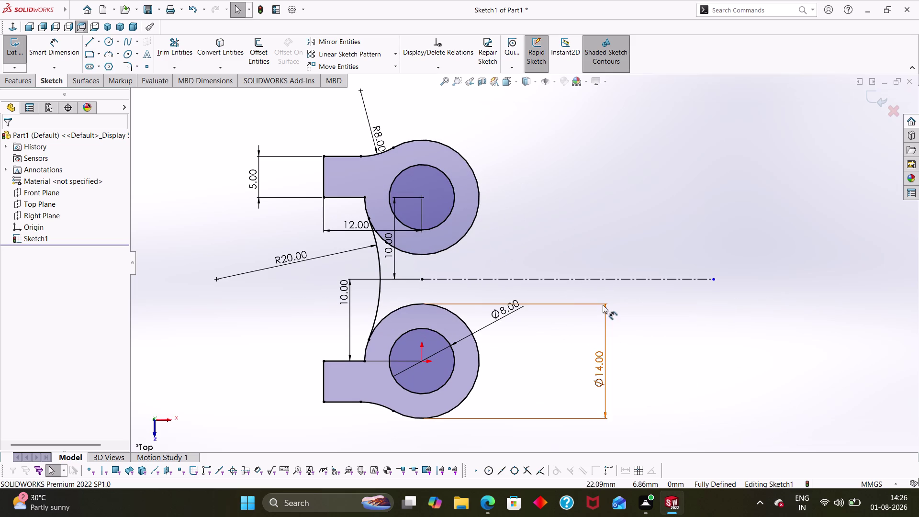
click(91, 44)
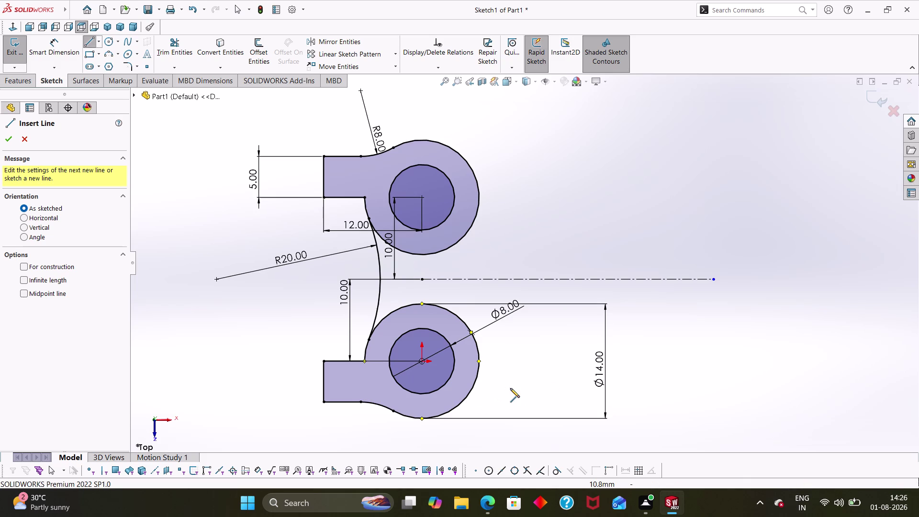
Draw the lower slot arm's bottom, right-end and upper edges and start its rounded end.
click(533, 391)
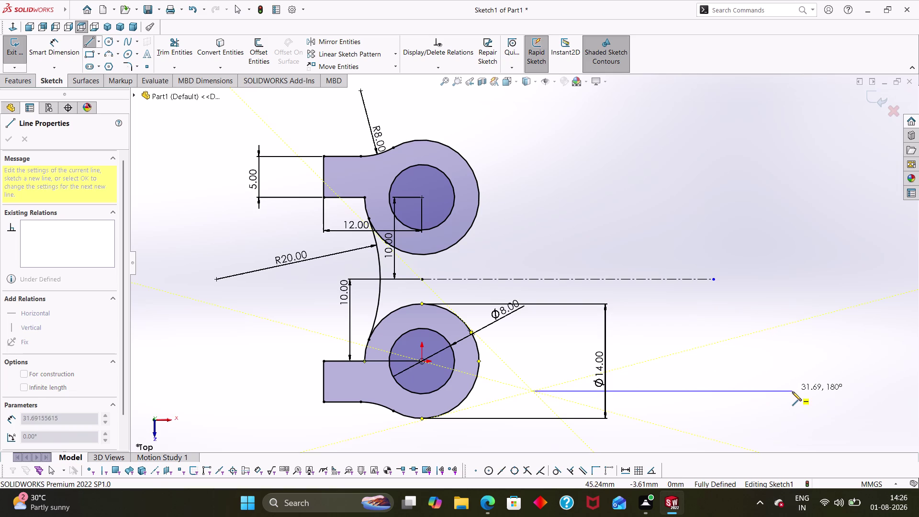
click(757, 390)
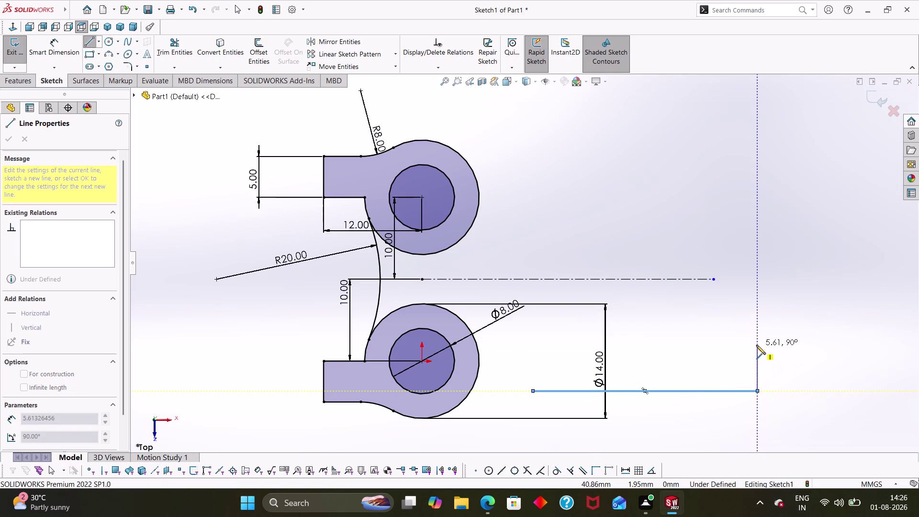
click(756, 345)
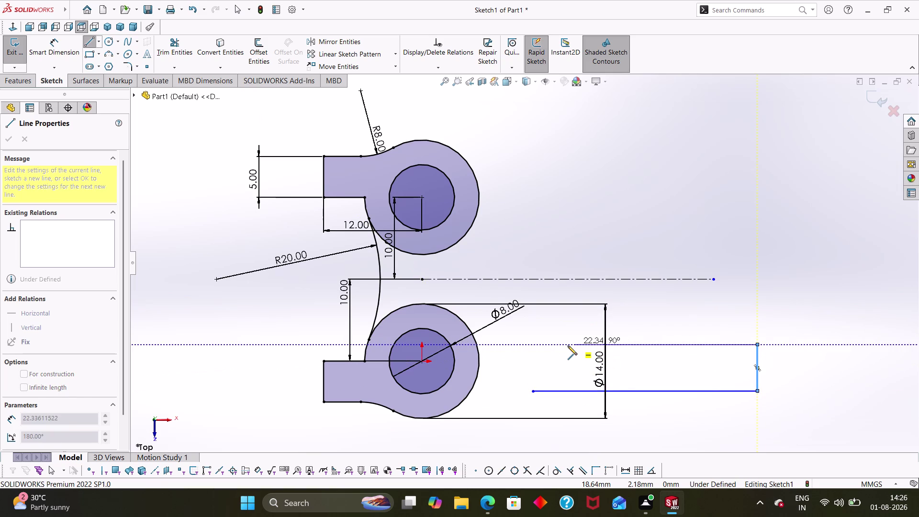
click(540, 344)
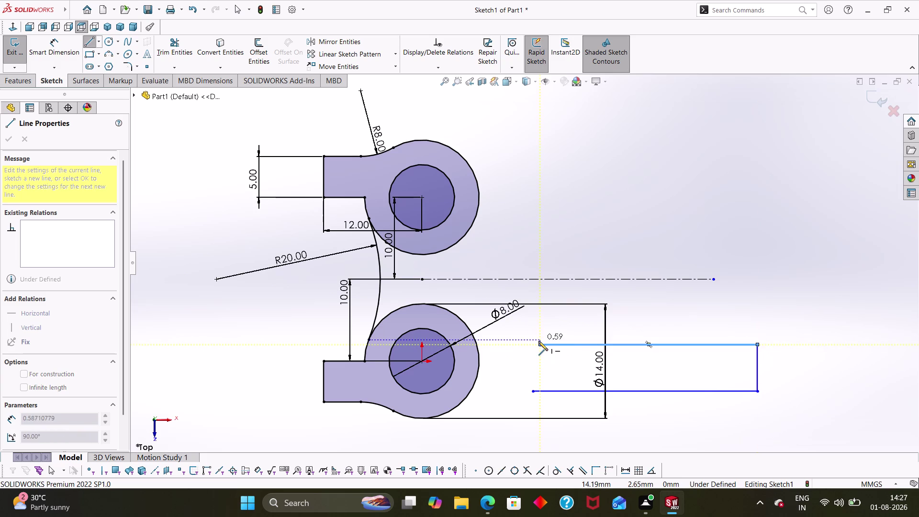
click(515, 295)
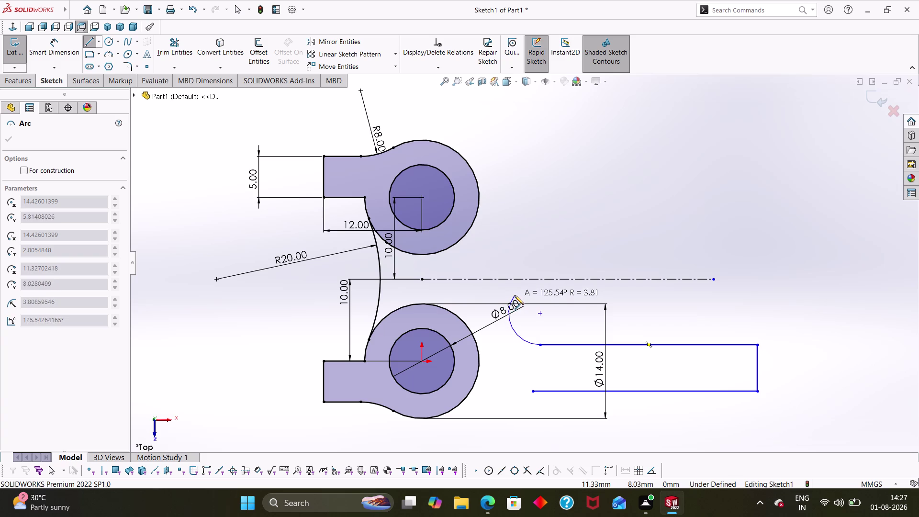
click(511, 220)
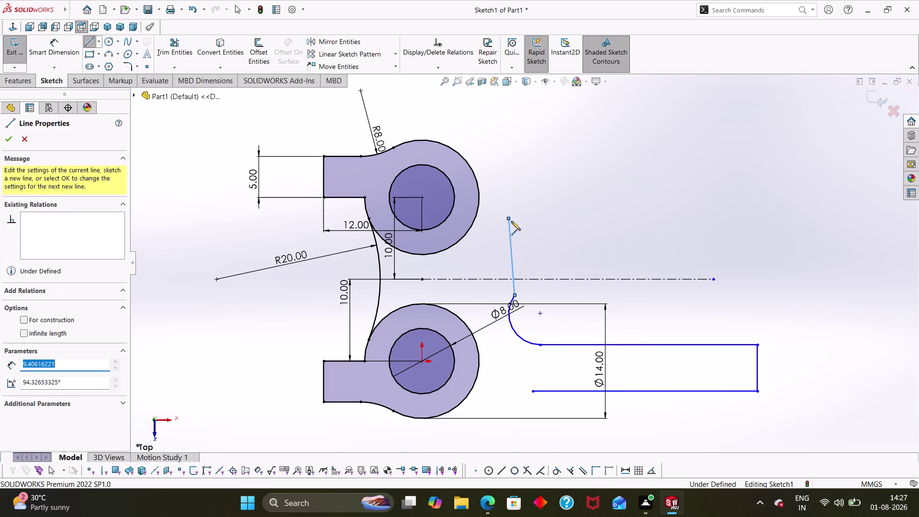
key(ctrl+z)
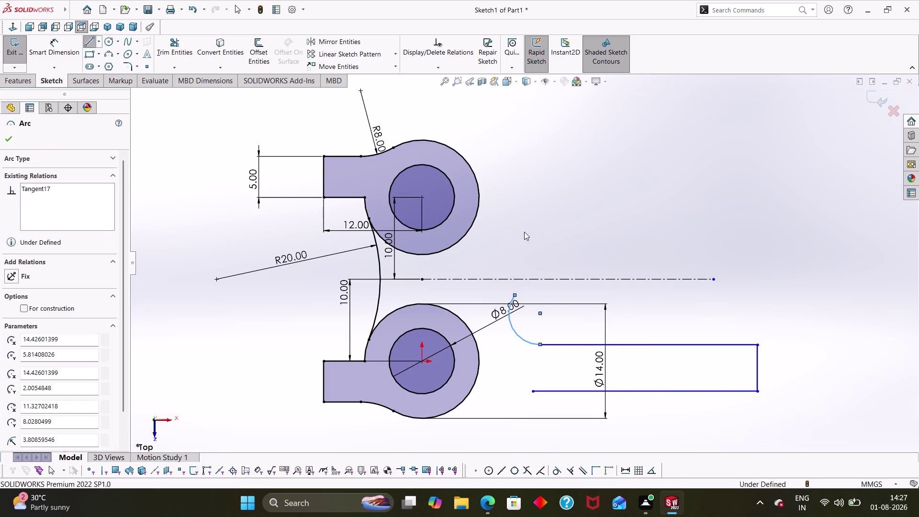
right_drag(558, 265, 491, 284)
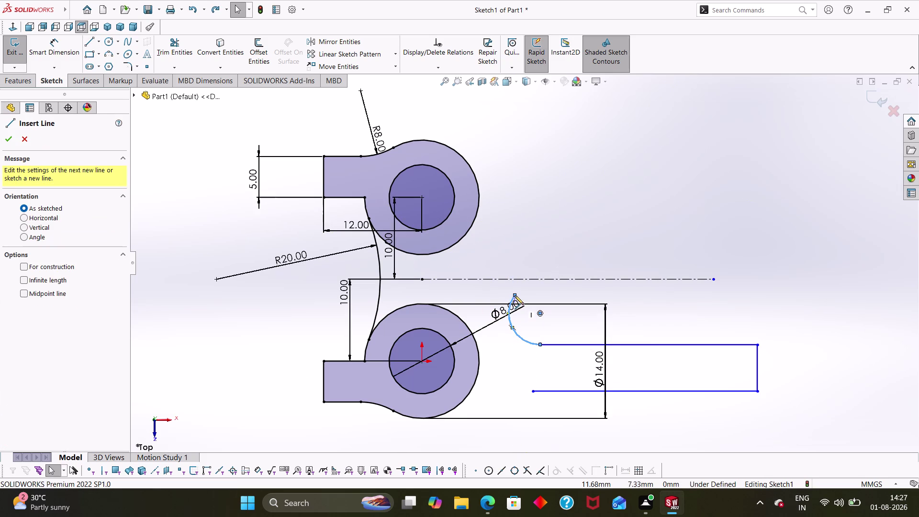
Sketch the vertical inner end, the arc into the upper arm, and the upper arm's edges.
click(513, 293)
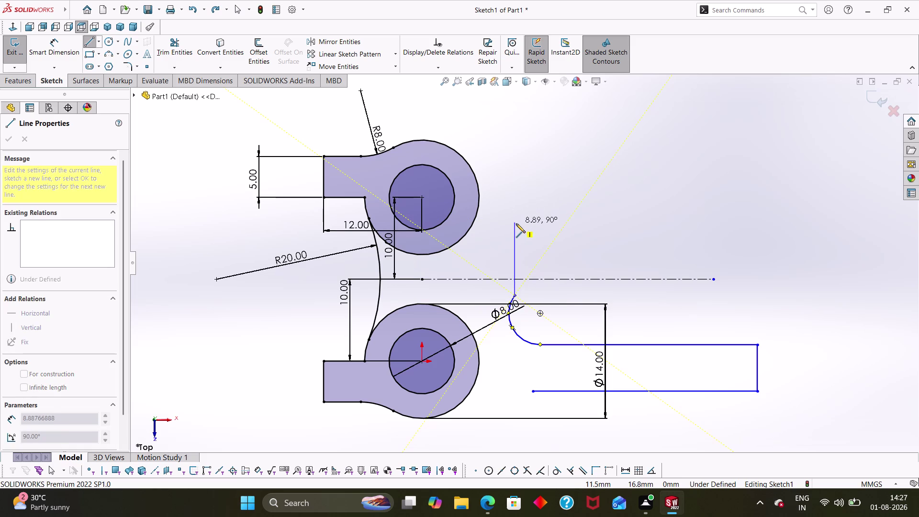
click(515, 227)
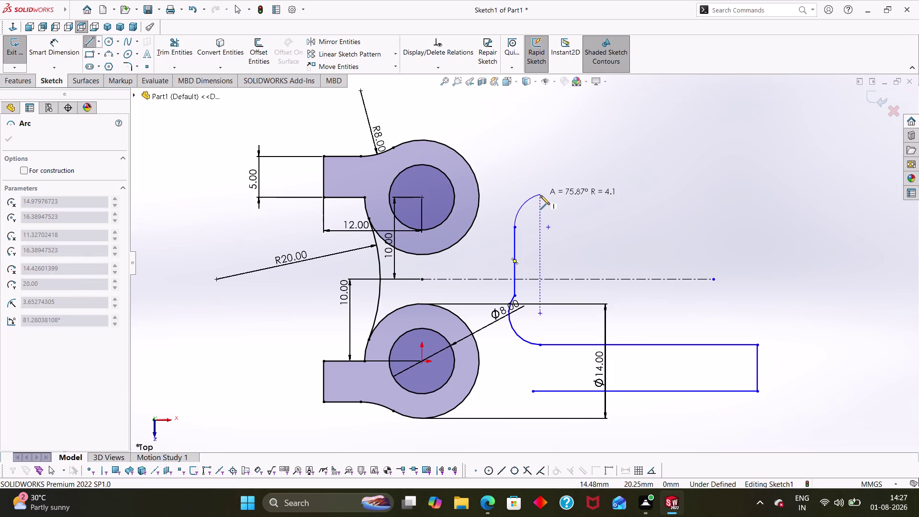
click(540, 195)
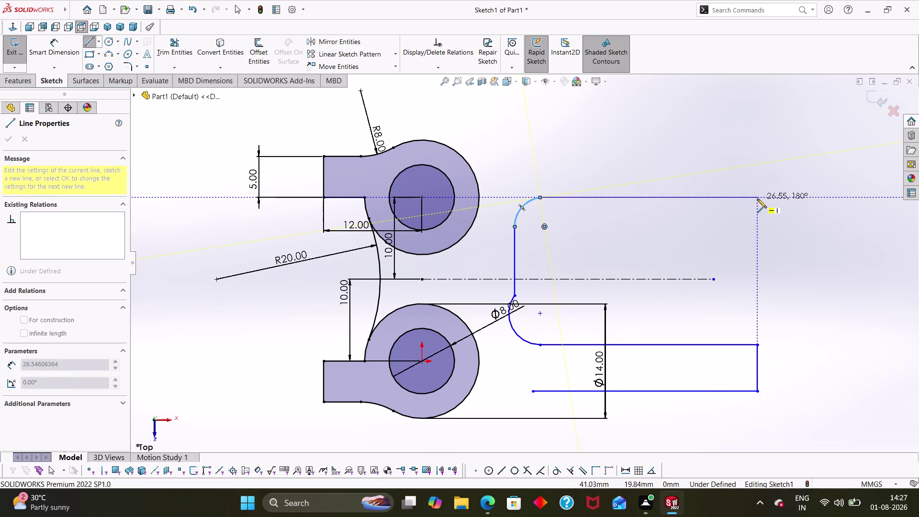
click(757, 198)
click(756, 158)
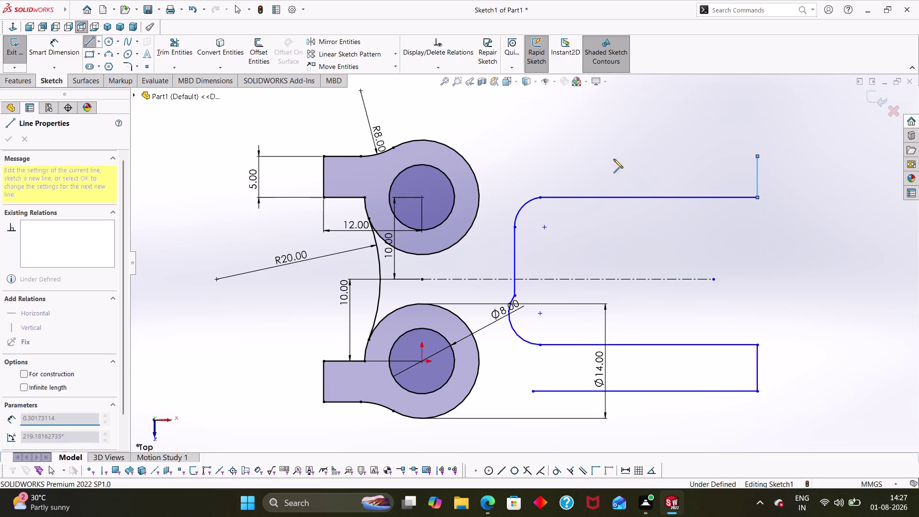
click(486, 156)
key(Escape)
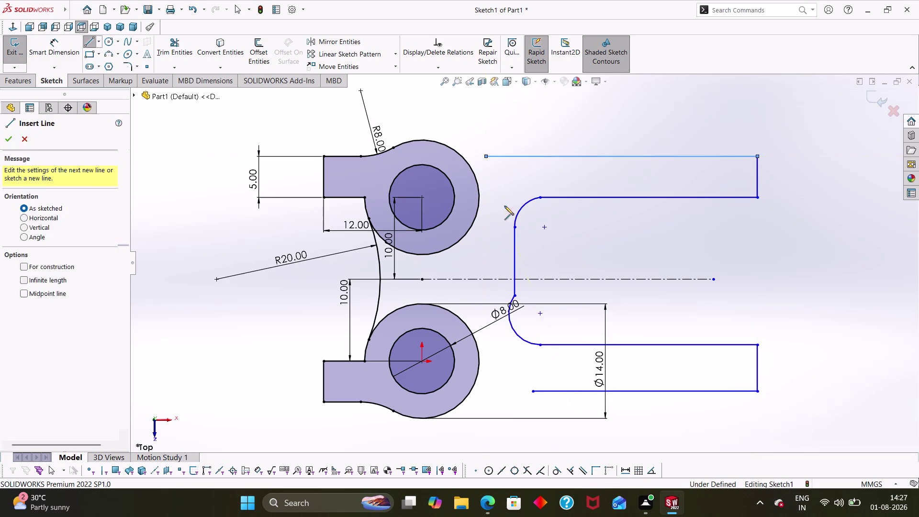
key(Escape)
key(Escape)
Drag the lower arm's bottom-edge endpoint left toward the boss.
drag(534, 390, 497, 391)
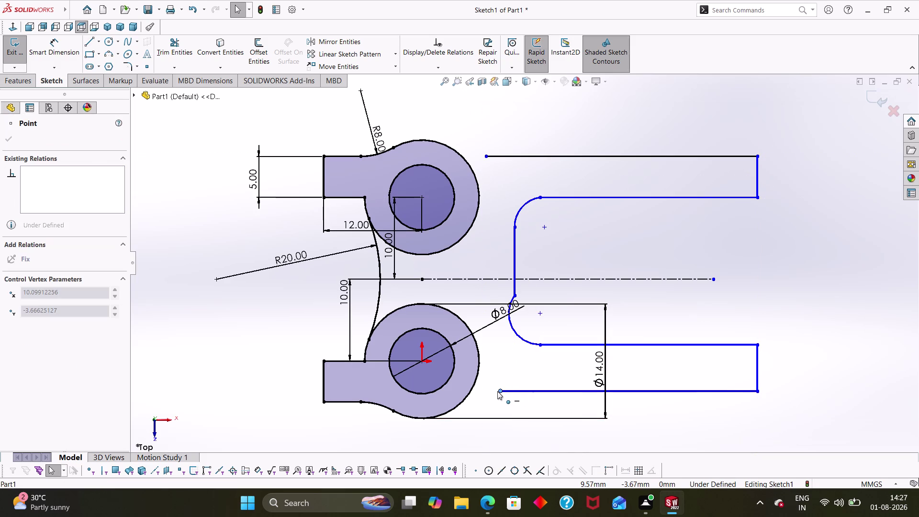
drag(498, 391, 495, 392)
key(Escape)
key(Escape)
key(Escape)
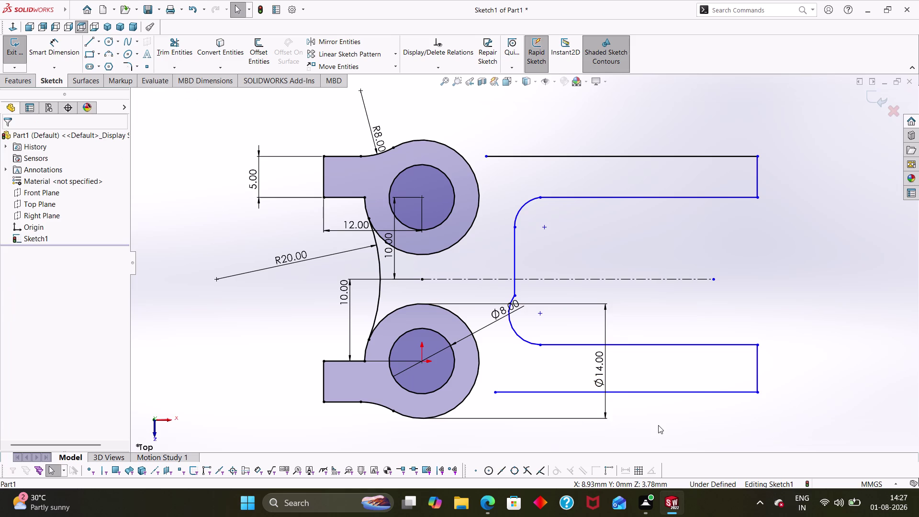
Dimension the small rounded arc at the slot's inner end as R3.81.
key(Escape)
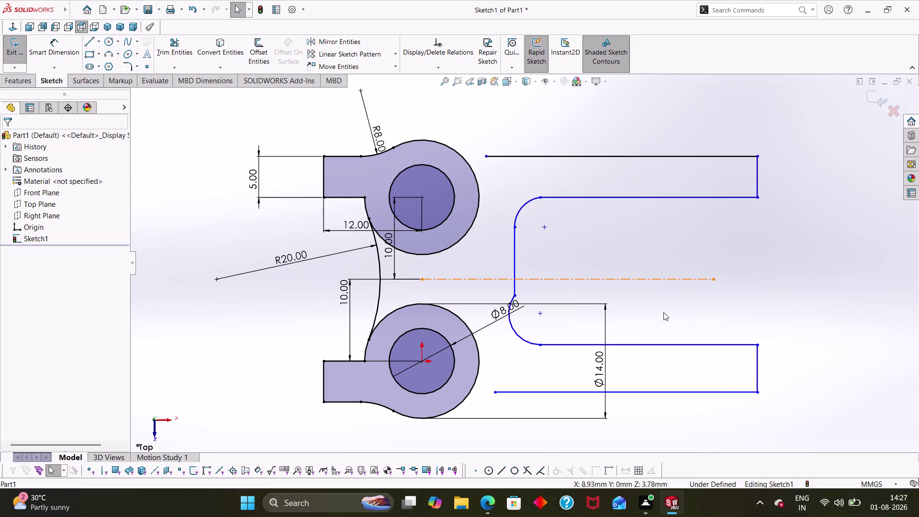
right_drag(711, 317, 712, 318)
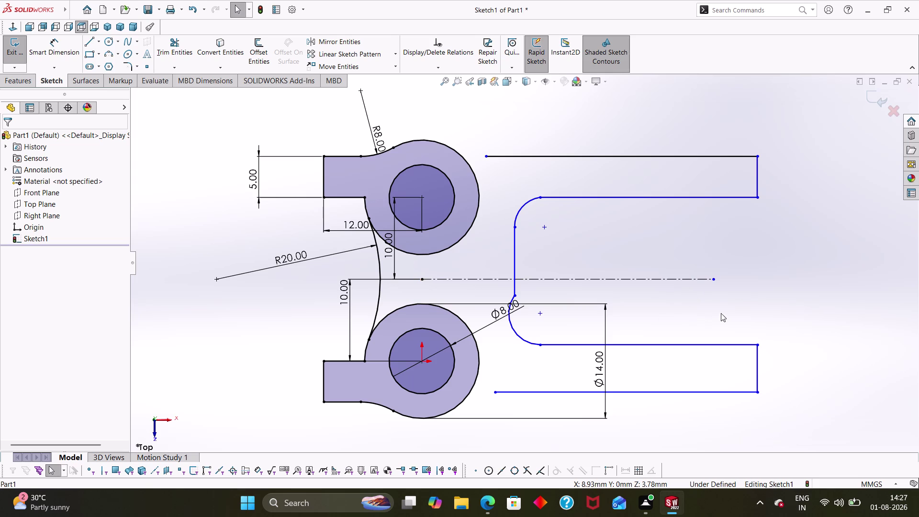
right_drag(712, 317, 754, 285)
right_drag(760, 304, 733, 194)
click(526, 339)
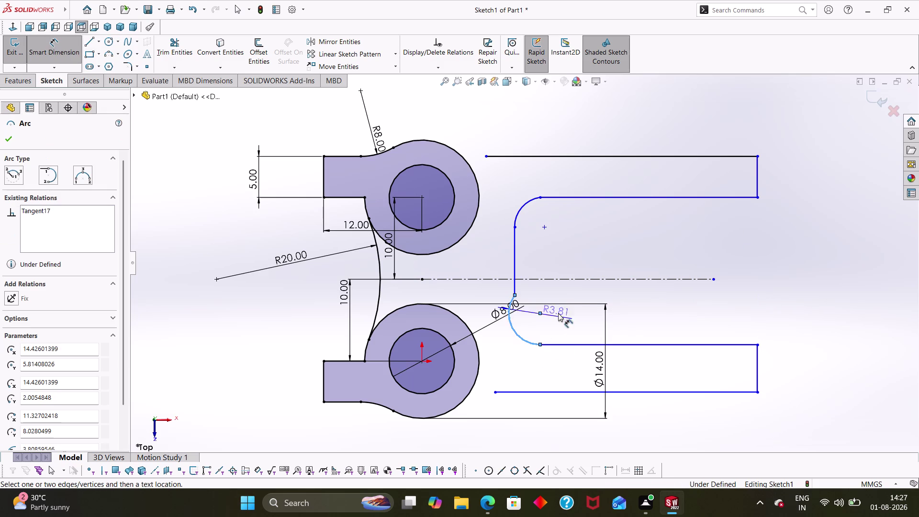
click(580, 283)
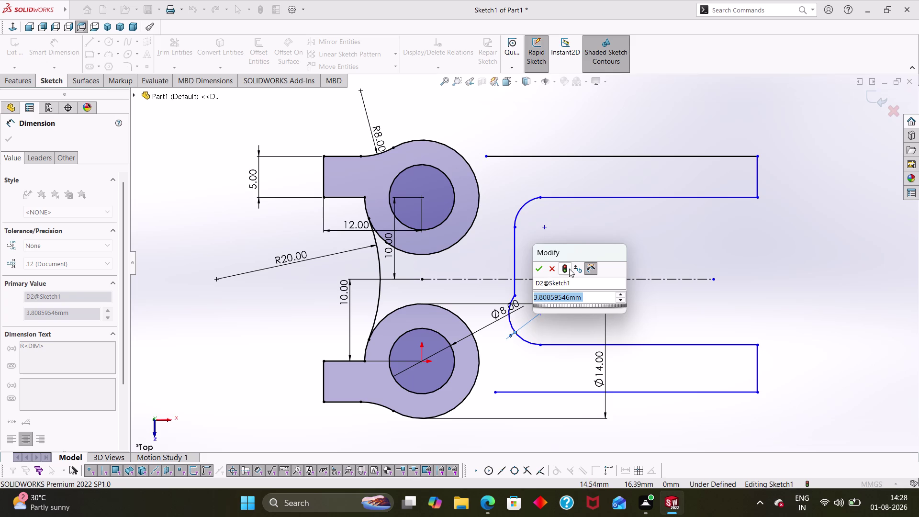
click(549, 269)
key(Escape)
key(Escape)
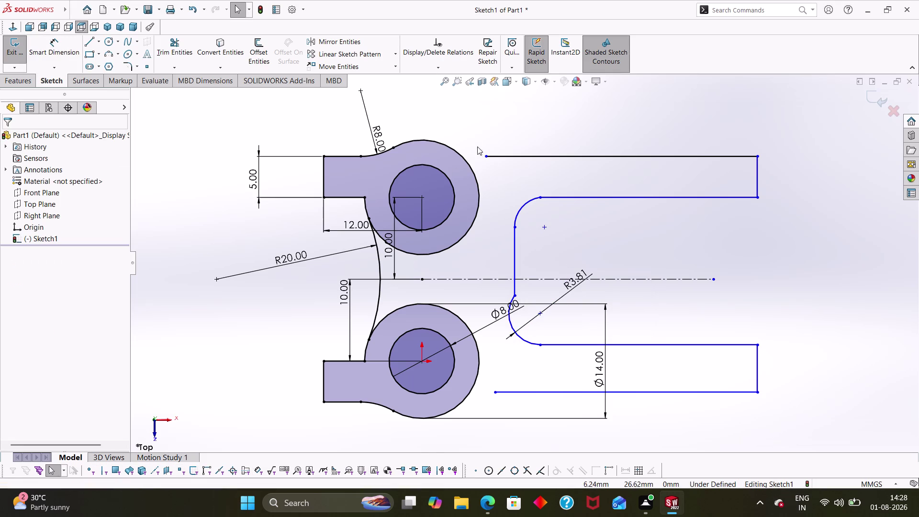
click(485, 156)
Draw a three-point arc from the upper boss edge to the top arm line.
drag(485, 156, 453, 152)
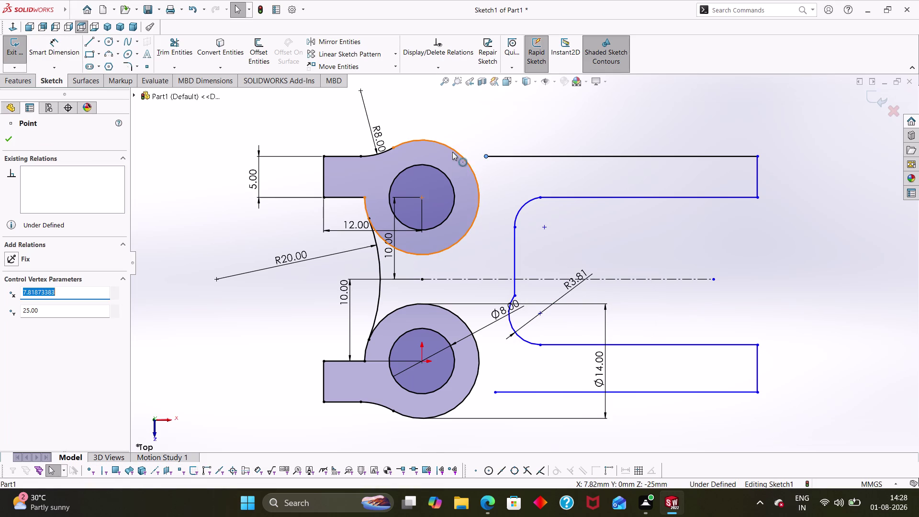
drag(453, 151, 456, 153)
key(Escape)
key(Escape)
key(Escape)
key(Escape)
key(Escape)
key(Escape)
key(Escape)
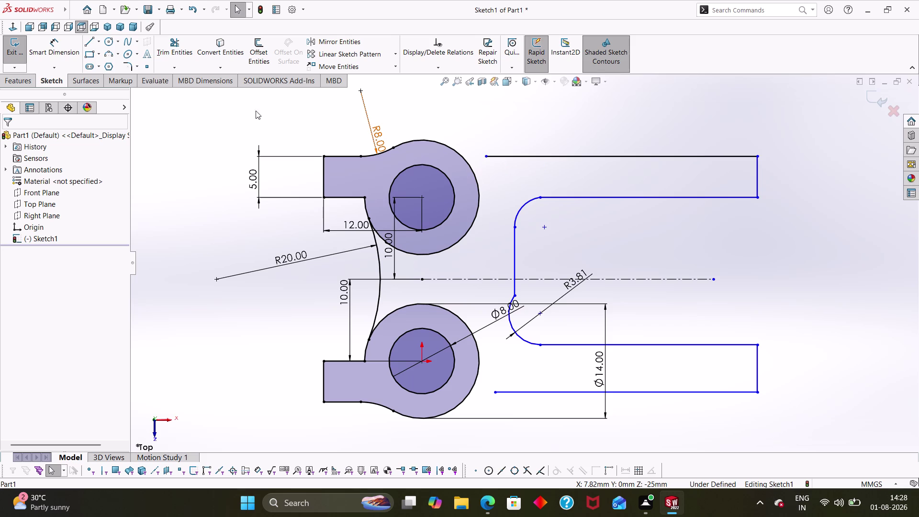
click(113, 50)
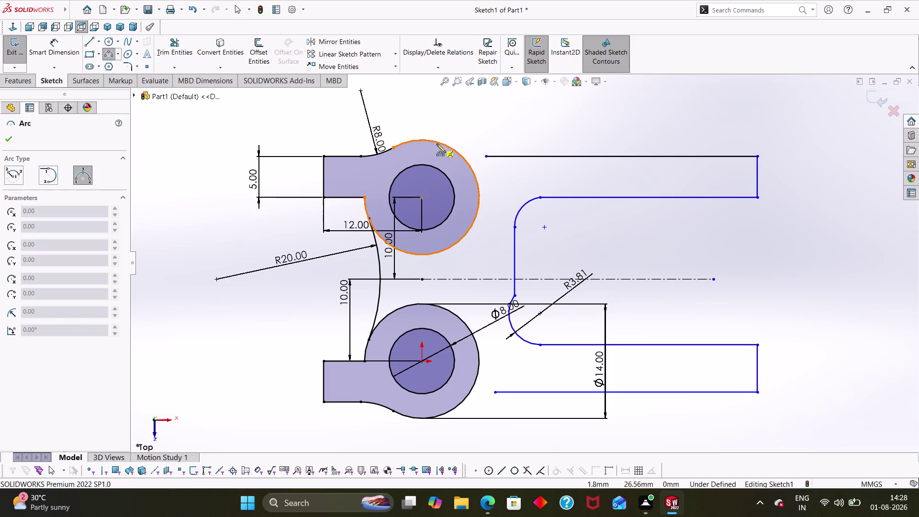
click(441, 144)
click(505, 156)
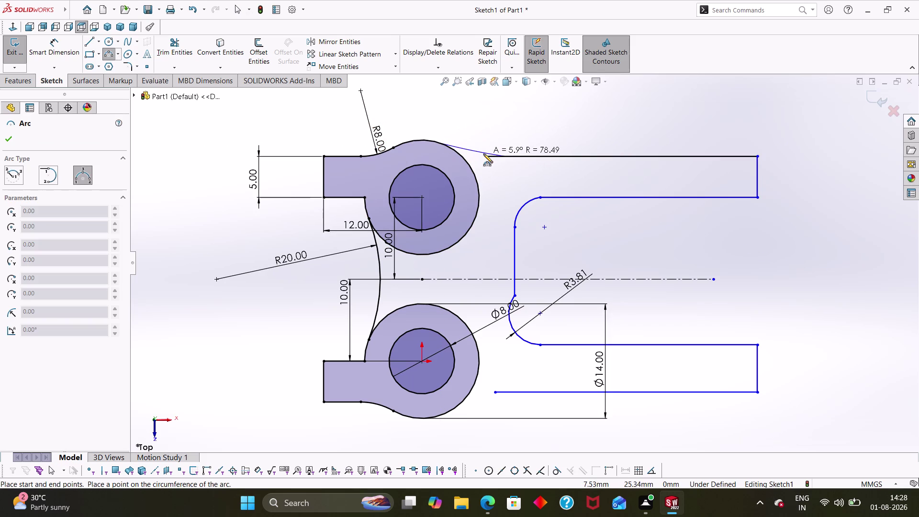
click(484, 153)
key(Escape)
key(Escape)
Dimension the new arc to a 15 mm radius.
right_drag(502, 140, 498, 106)
right_drag(500, 136, 500, 132)
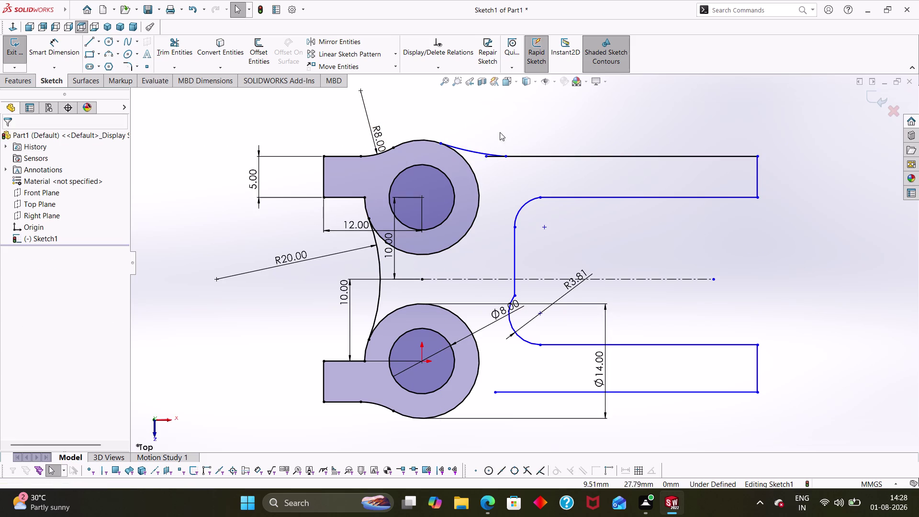
right_drag(499, 132, 500, 73)
click(478, 153)
click(496, 123)
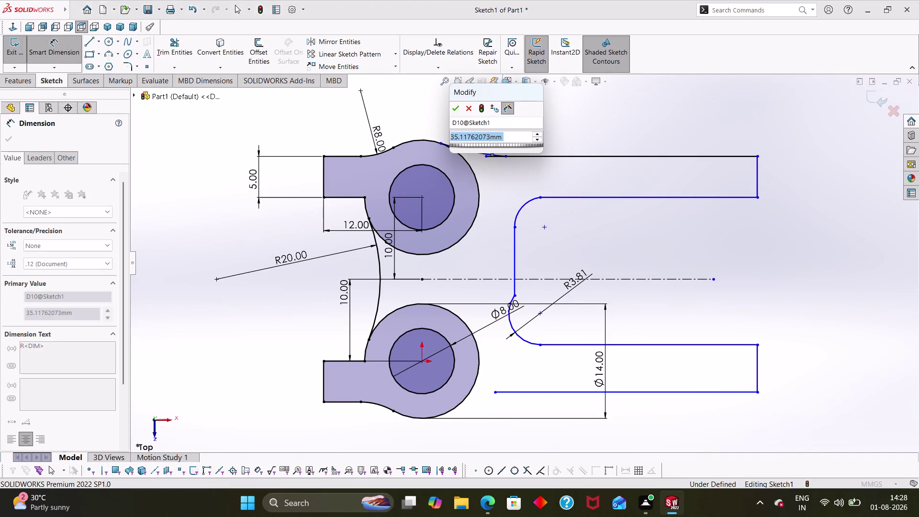
text(1)
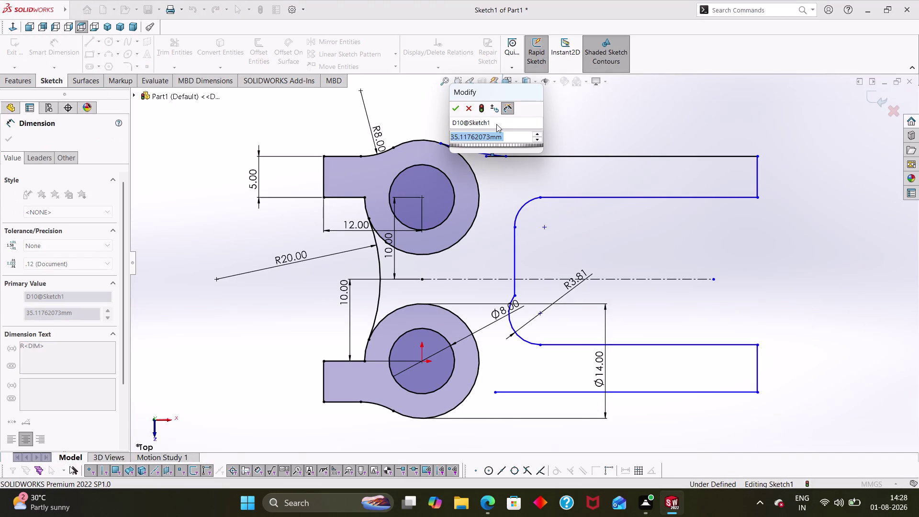
text(5)
key(Return)
key(Escape)
key(Escape)
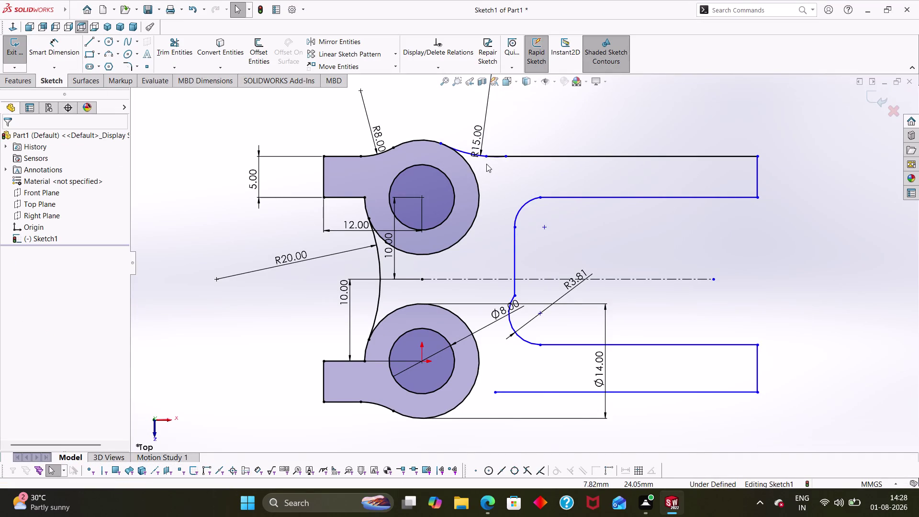
scroll(down, 3)
Make the R15 arc tangent to both the top arm line and the upper boss.
click(482, 168)
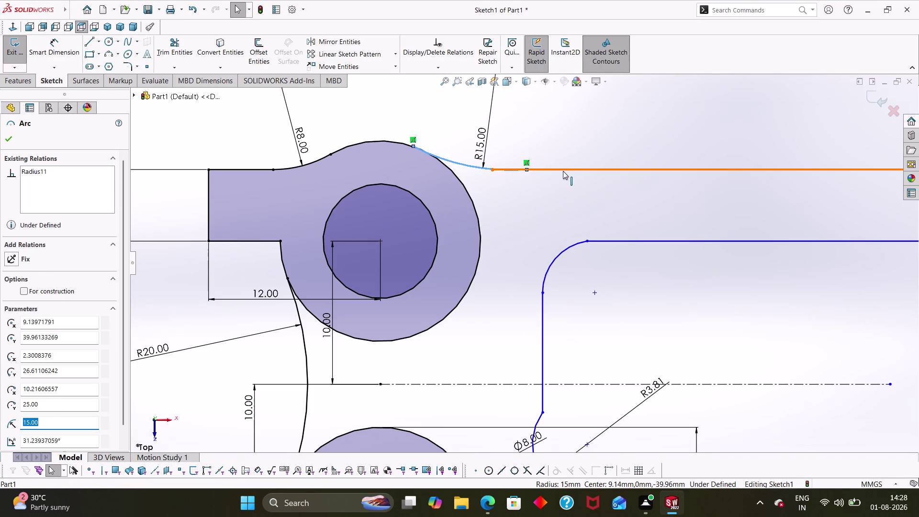
click(563, 171)
click(13, 308)
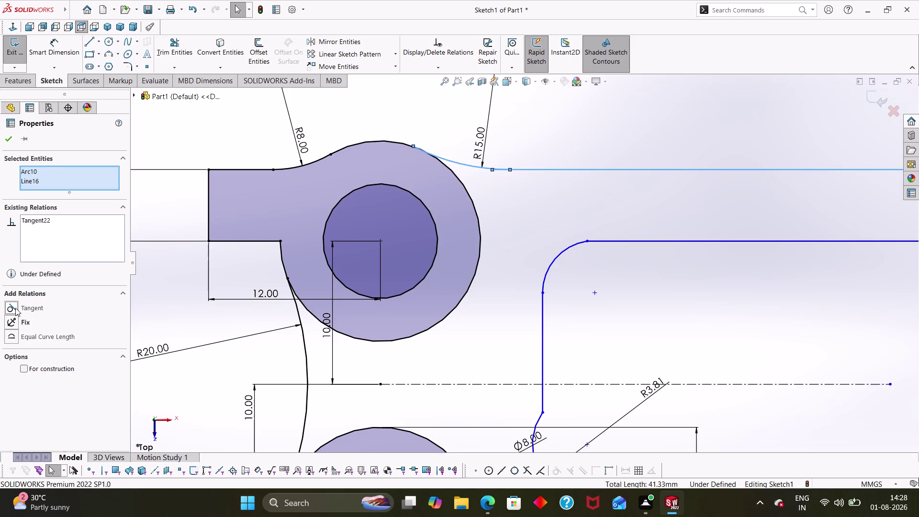
click(14, 139)
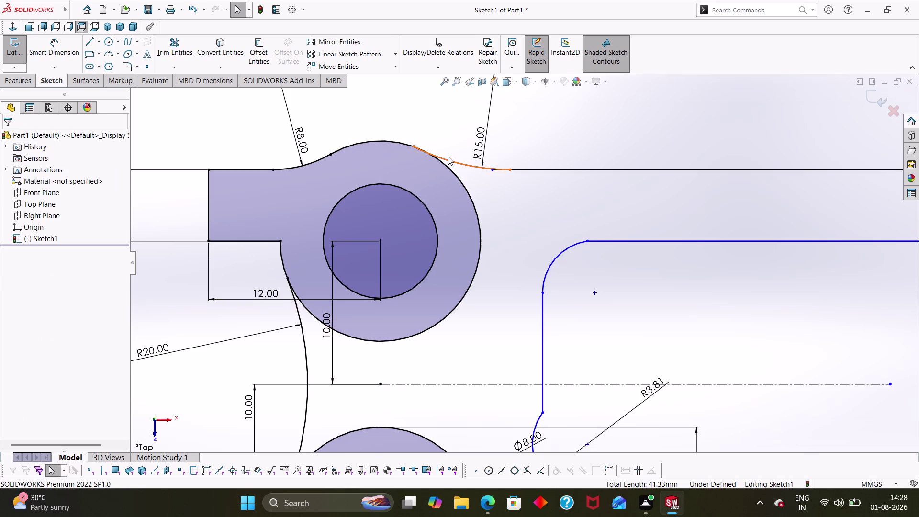
click(449, 161)
click(387, 140)
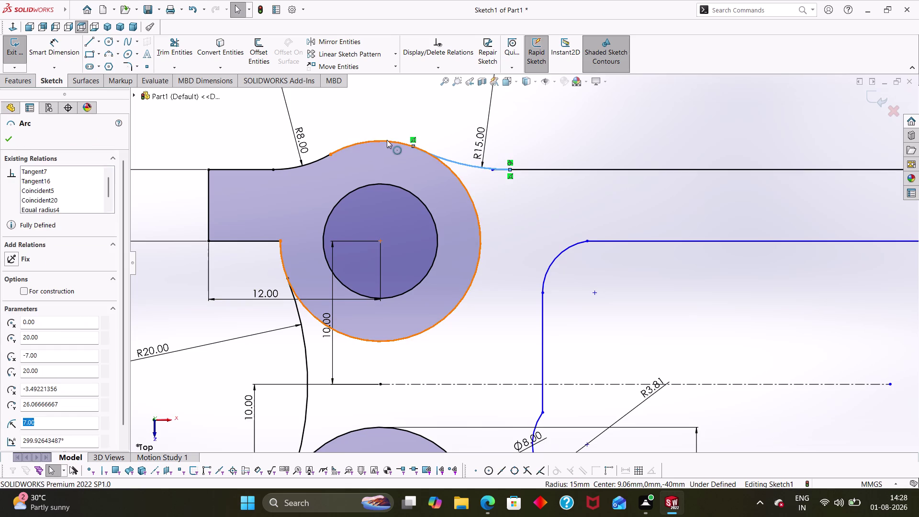
click(9, 321)
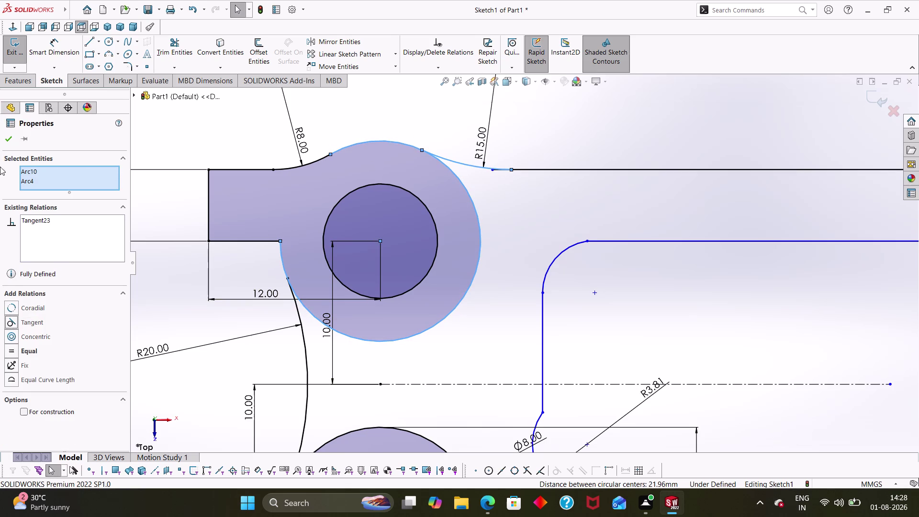
click(10, 137)
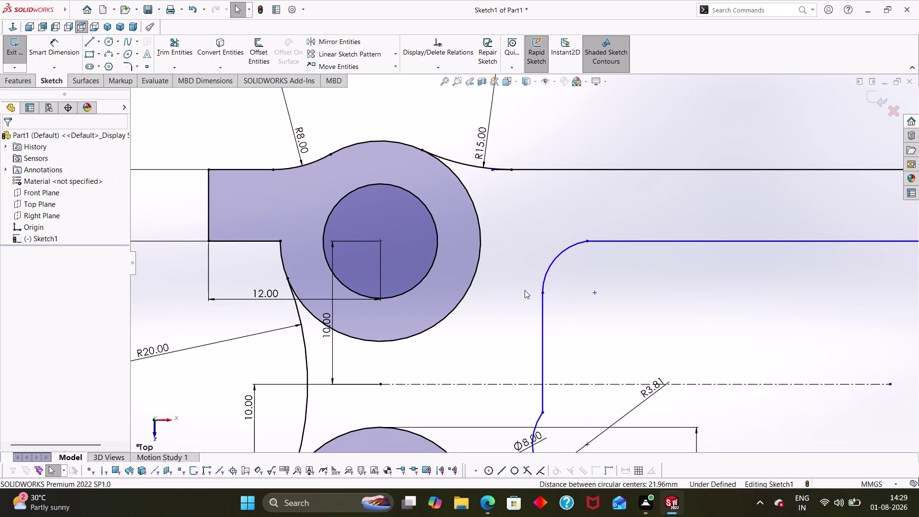
scroll(down, 3)
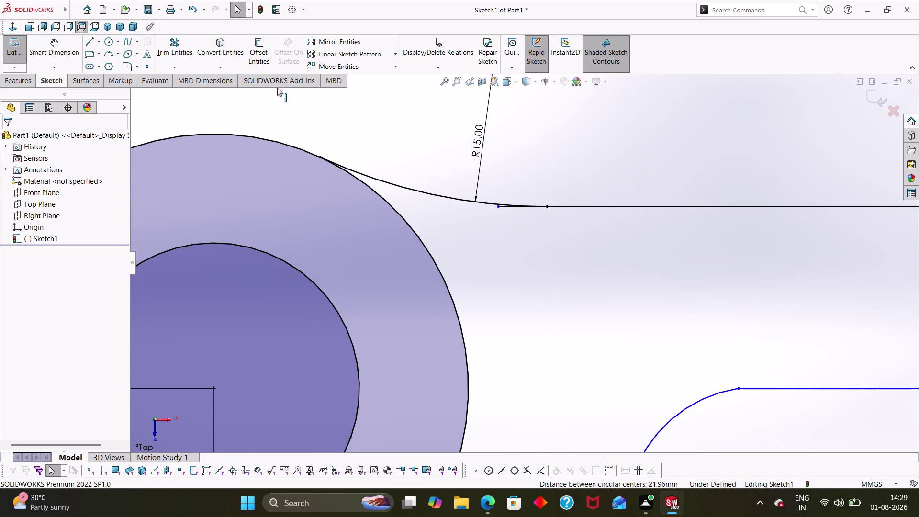
Trim the leftover top-line stub at the R15 arc and inspect the sketch from an angle.
click(185, 46)
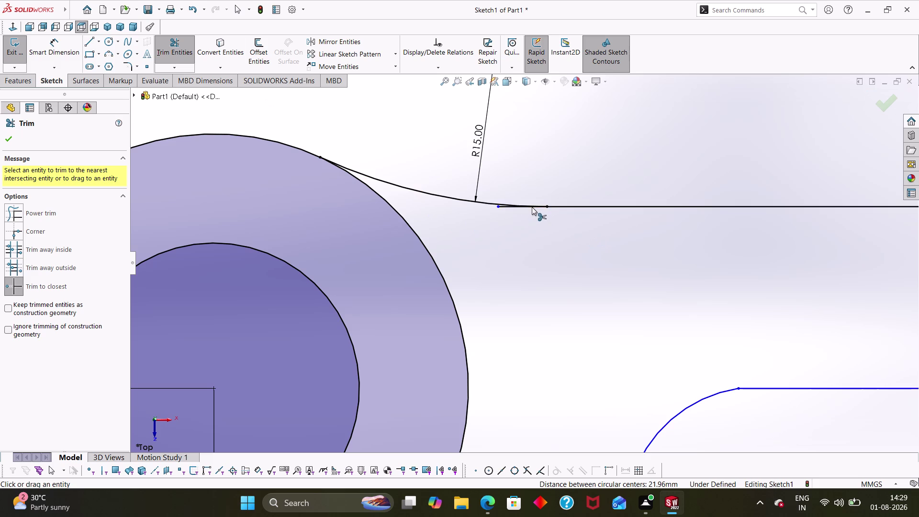
click(532, 207)
key(Escape)
key(Escape)
key(Escape)
scroll(up, 3)
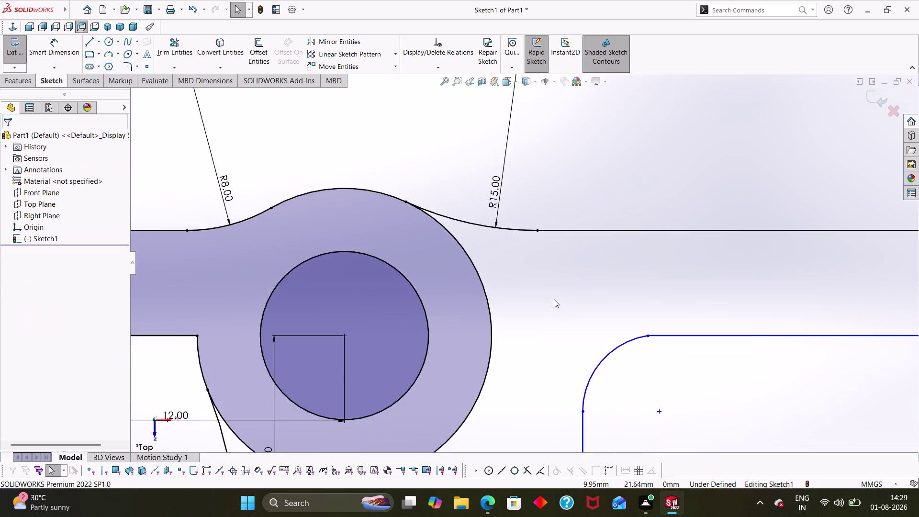
scroll(up, 3)
scroll(up, 3)
middle_drag(698, 415, 694, 397)
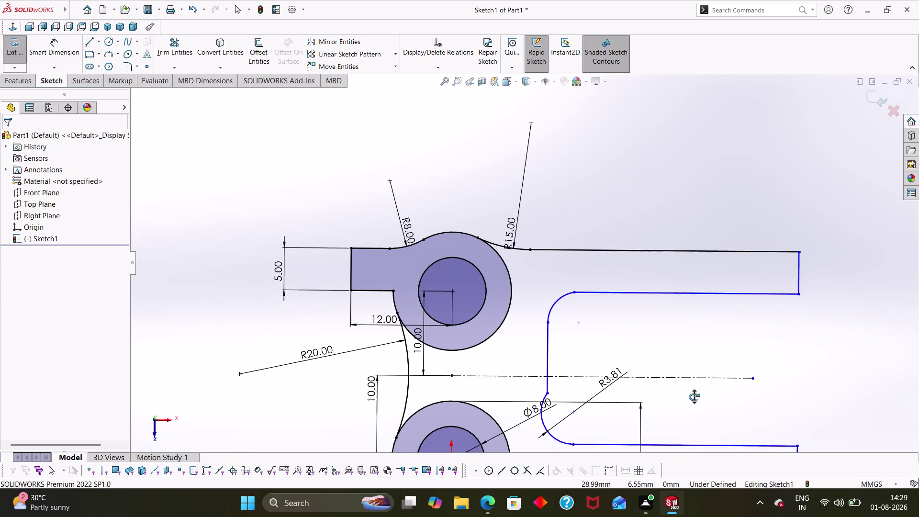
middle_drag(694, 397, 702, 400)
middle_drag(704, 399, 704, 398)
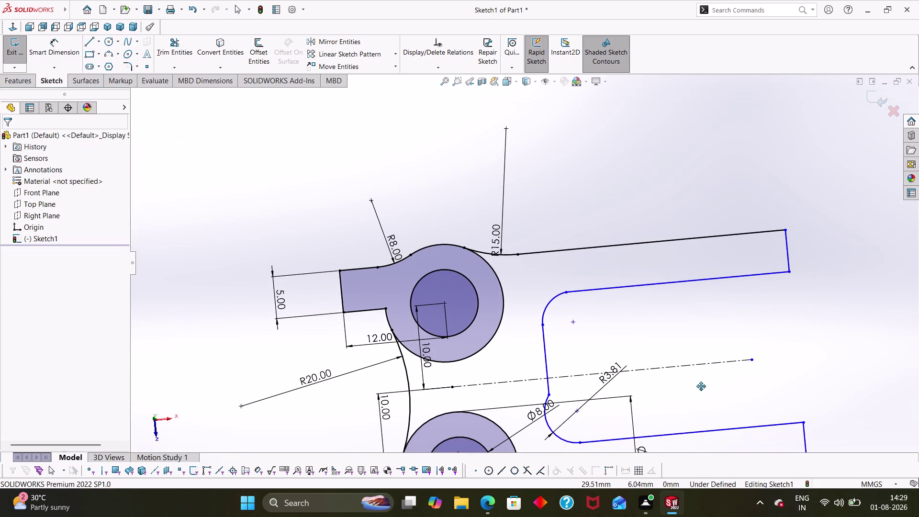
middle_drag(704, 399, 656, 307)
middle_click(720, 406)
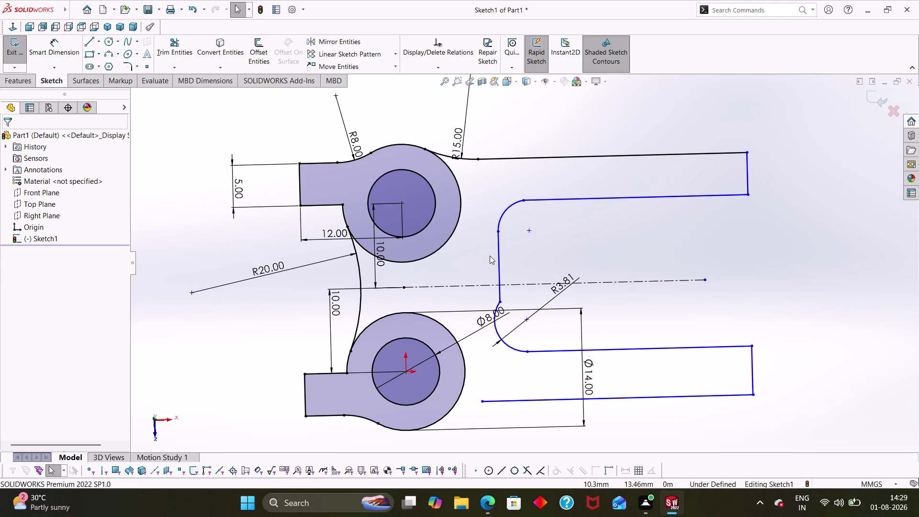
Select the R15 arc and top arm line to review their Tangent relation.
click(467, 160)
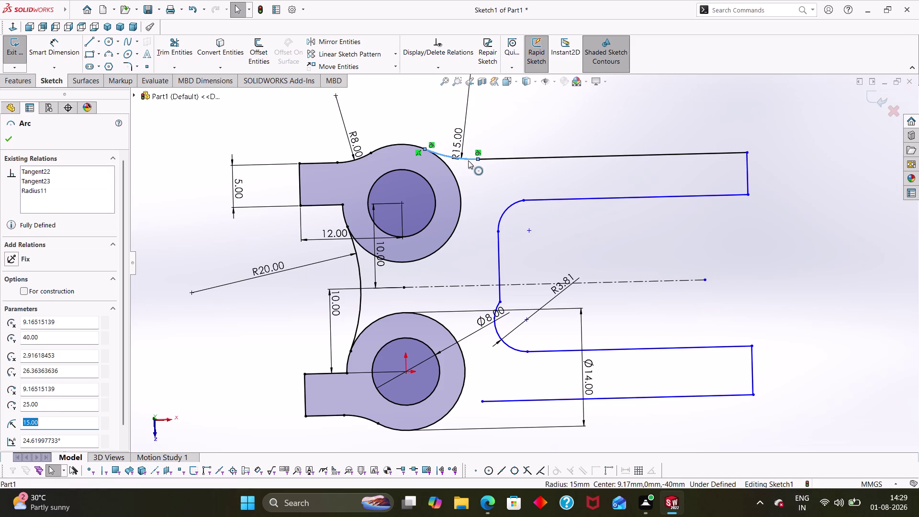
click(493, 160)
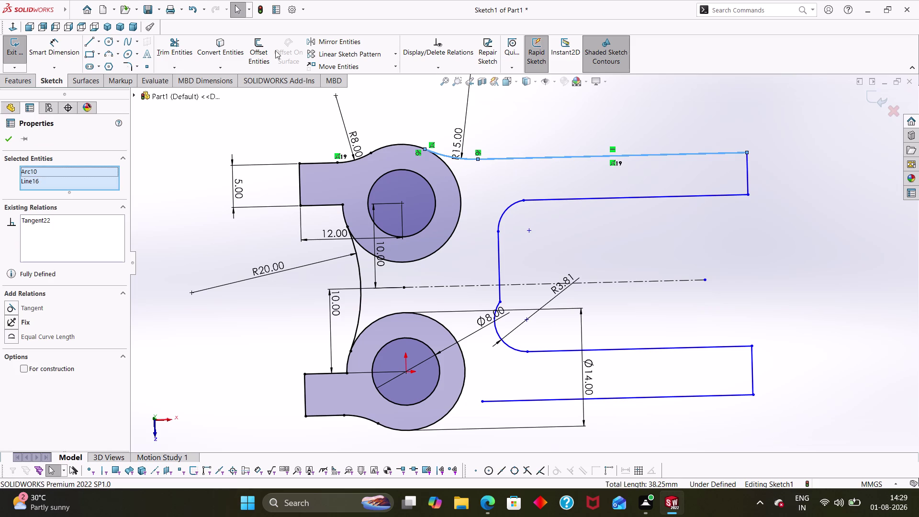
click(325, 43)
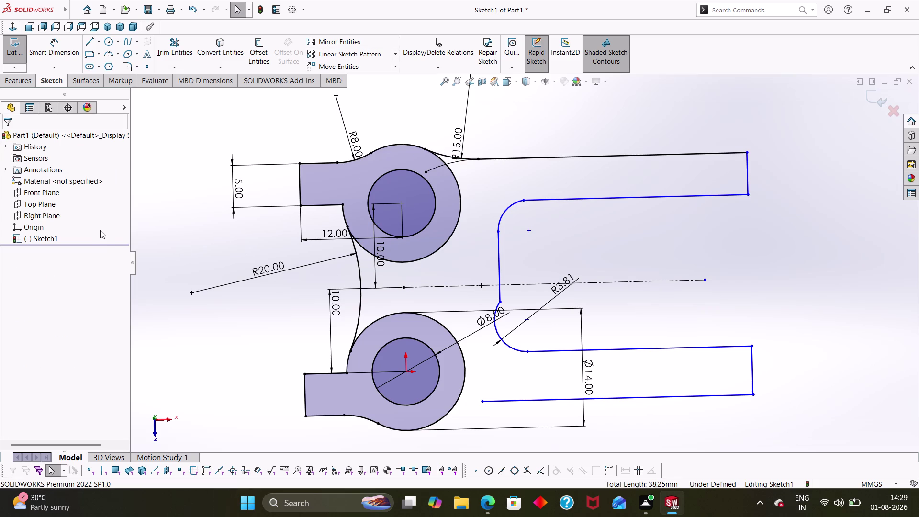
Mirror the top arm line and R15 arc about the centerline onto the lower boss.
click(328, 41)
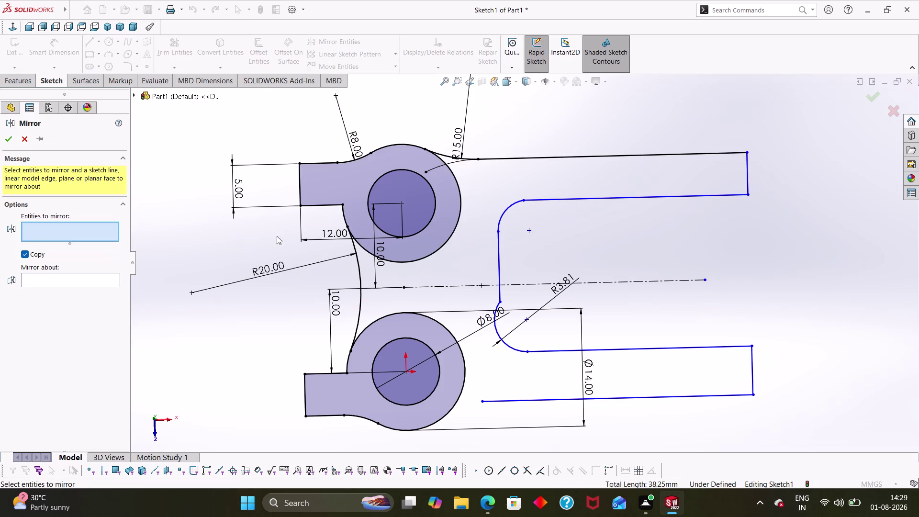
click(496, 158)
click(459, 157)
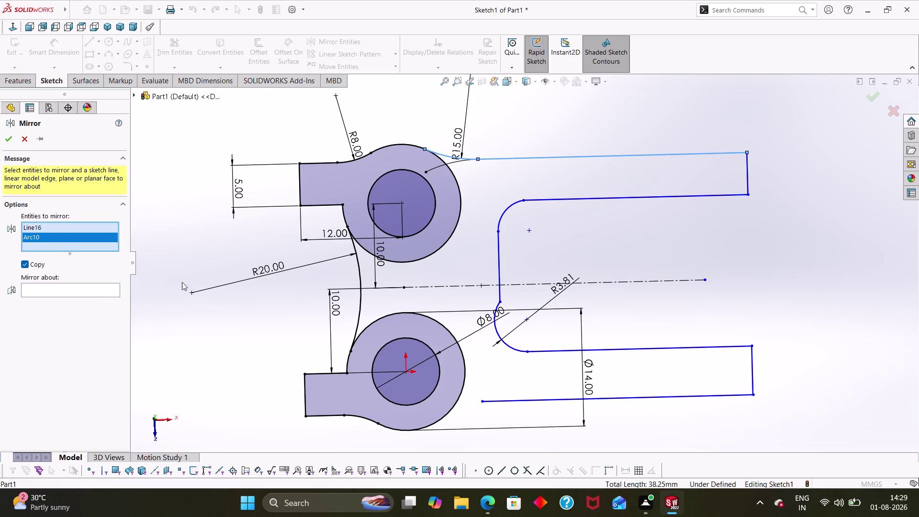
click(45, 284)
click(522, 285)
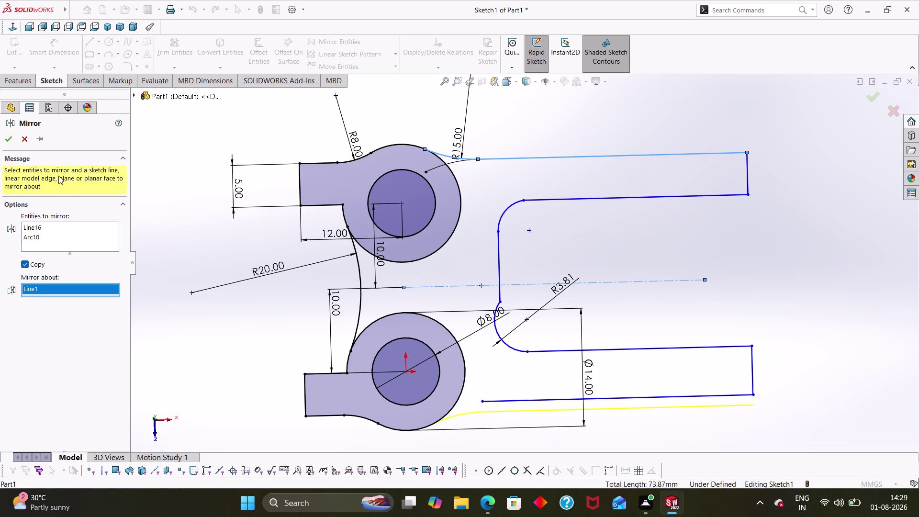
click(7, 136)
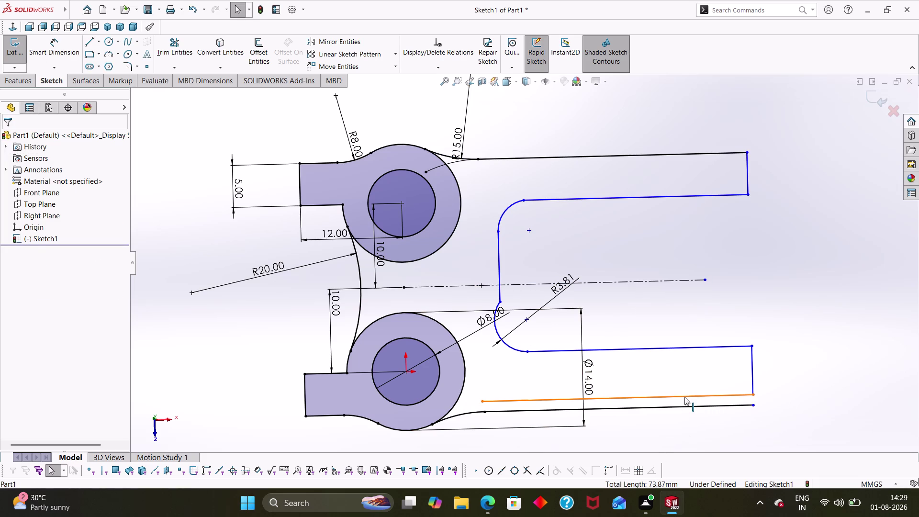
Delete the extra line below the slot, the lower inner slot line and the upper fillet arc.
click(685, 396)
key(Delete)
key(Escape)
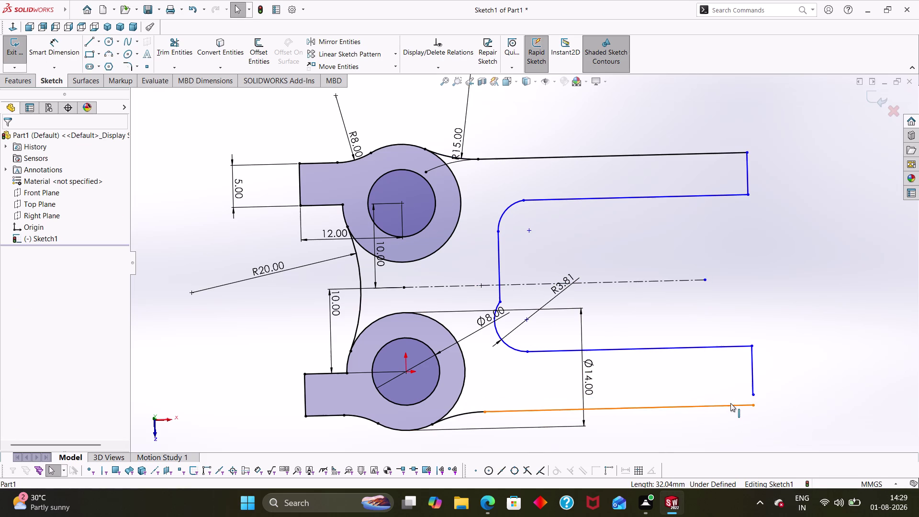
key(Escape)
click(690, 350)
key(Delete)
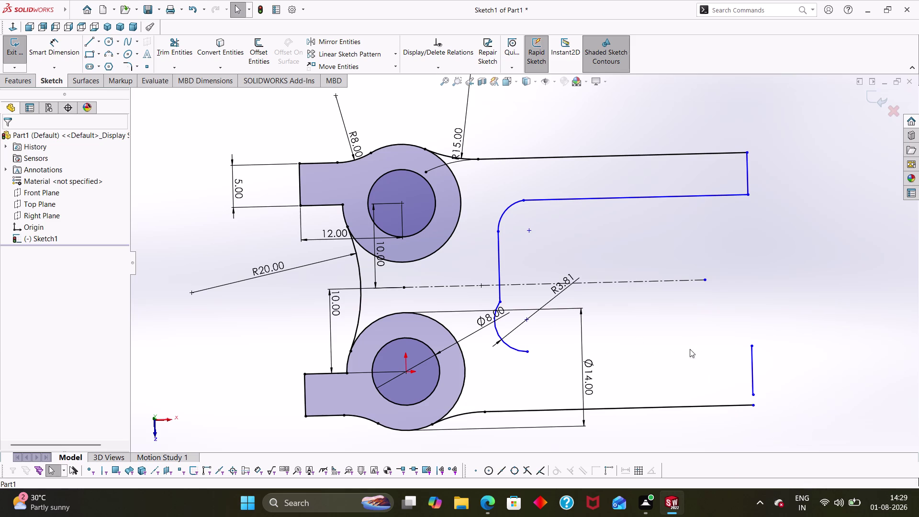
drag(600, 174, 621, 256)
key(Delete)
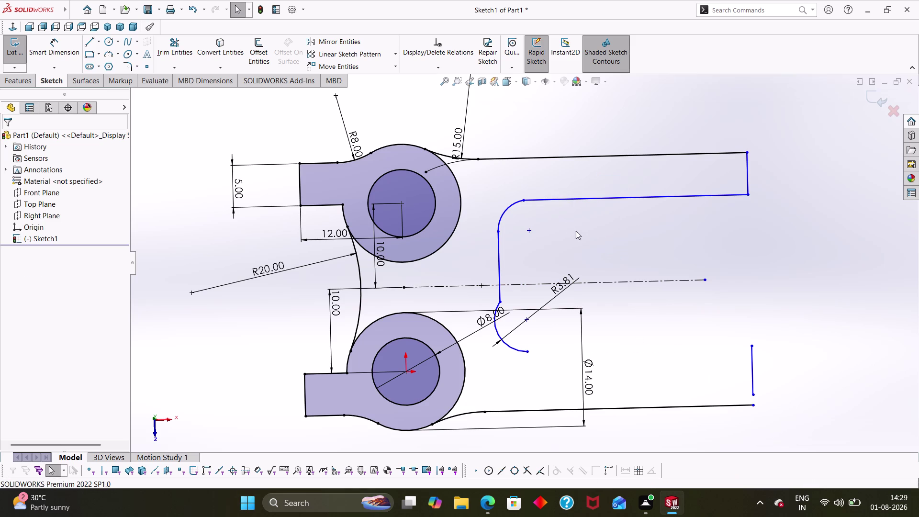
click(560, 201)
click(500, 224)
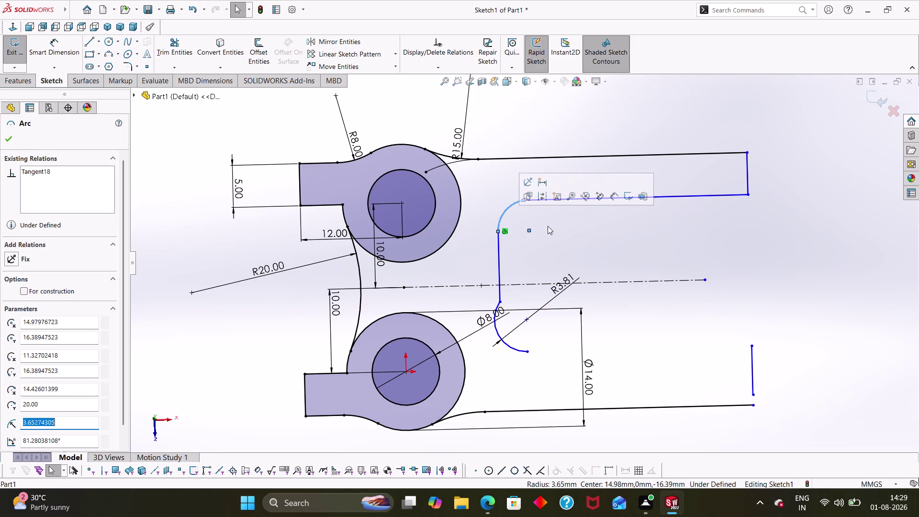
key(Delete)
Delete the vertical slot line, upper inner slot line, R3.81 fillet arc and short lower end line.
click(498, 271)
key(Delete)
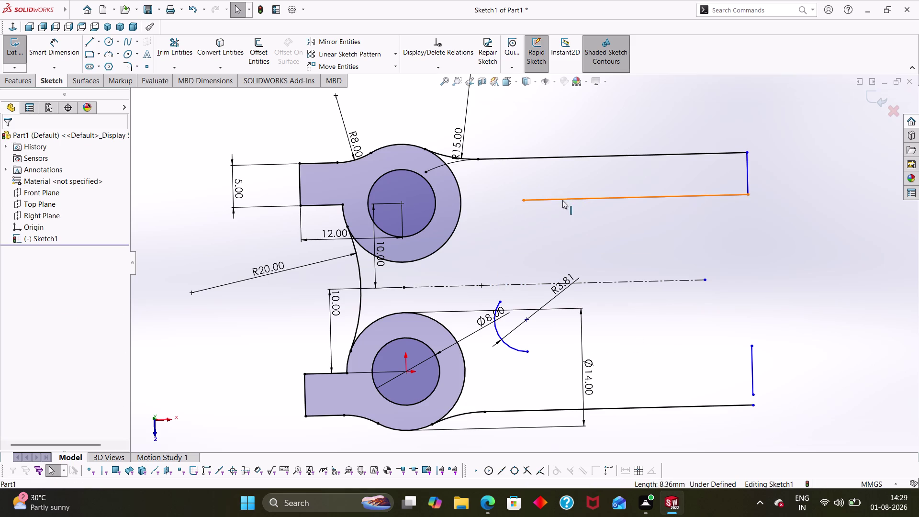
click(563, 199)
key(Delete)
click(504, 343)
key(Delete)
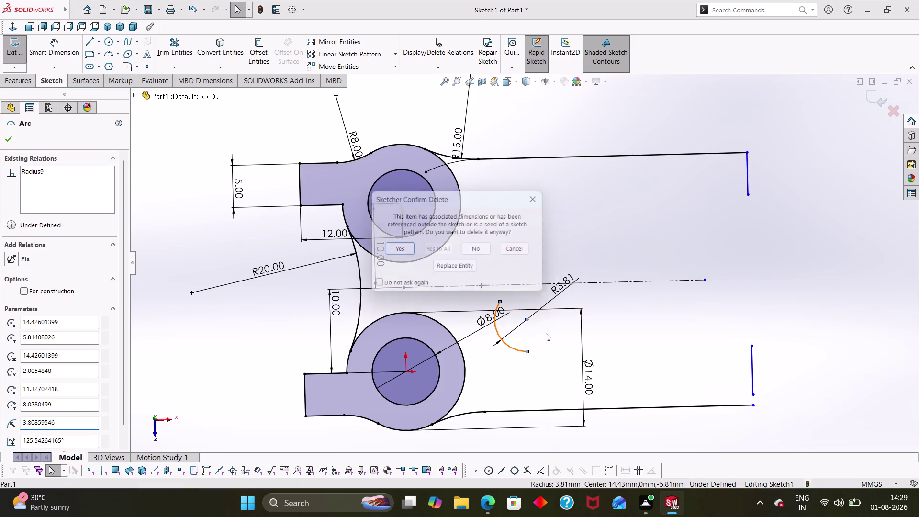
click(402, 253)
key(Delete)
key(Delete)
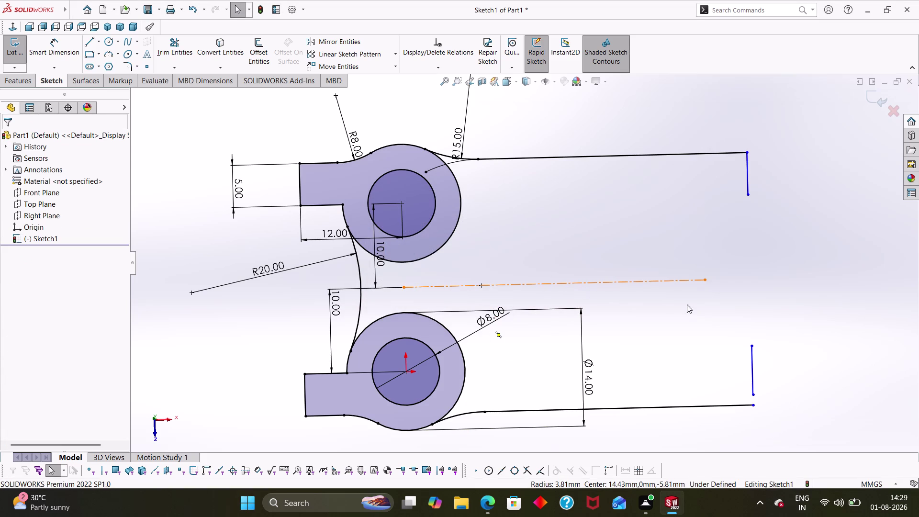
click(752, 367)
key(Delete)
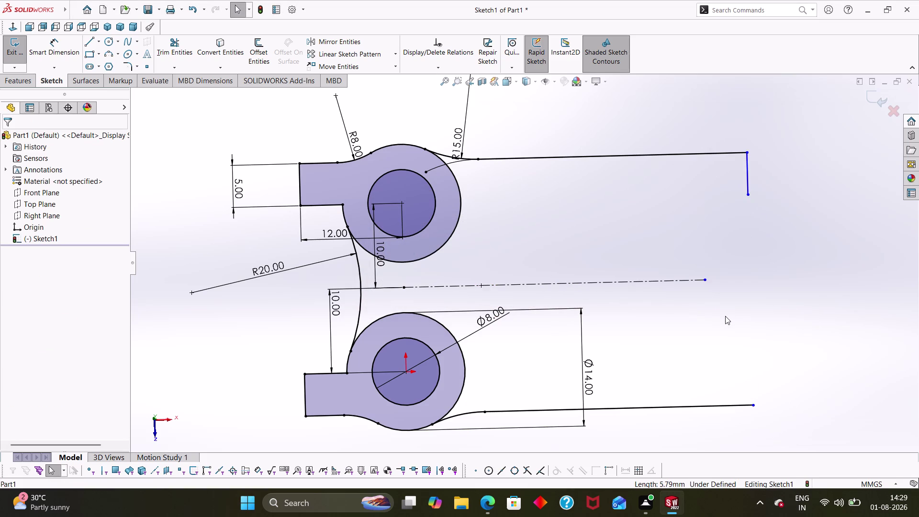
key(Escape)
right_drag(801, 323, 818, 119)
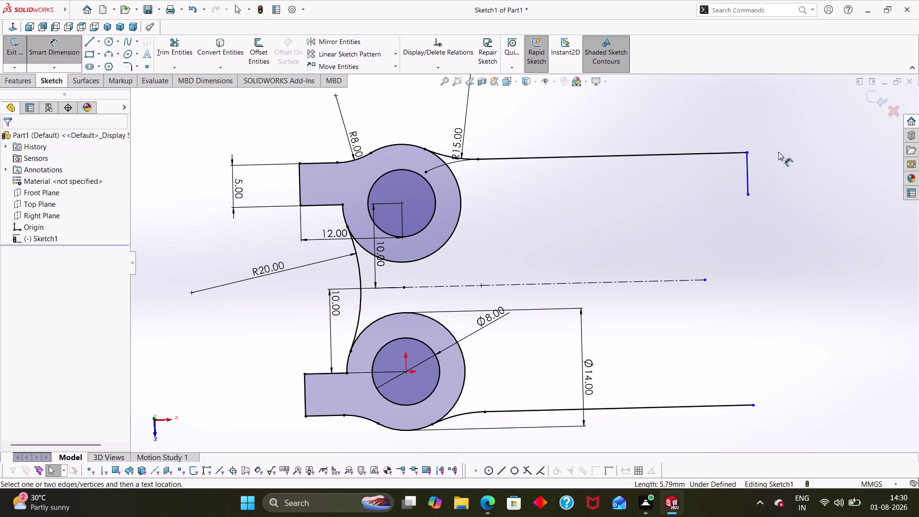
Give the upper arm's remaining end line a 4.50 mm length dimension.
click(746, 173)
click(779, 173)
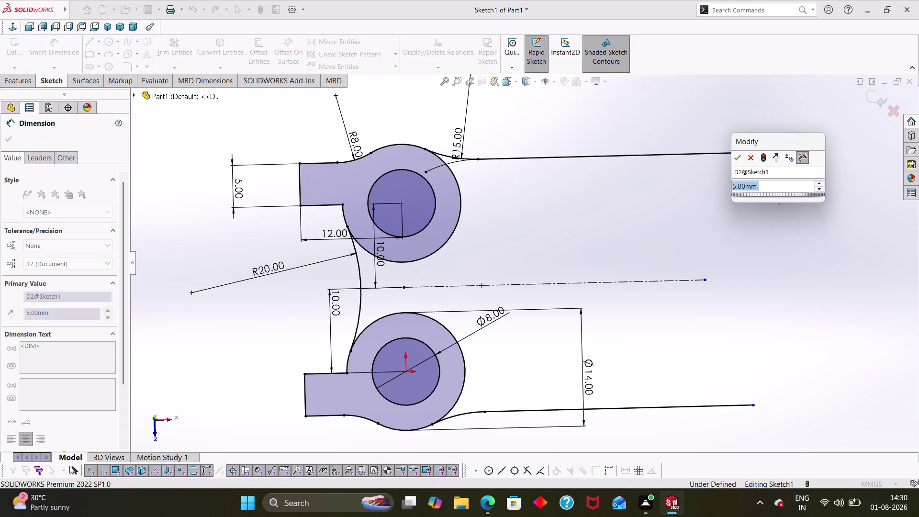
text(4.5)
key(Return)
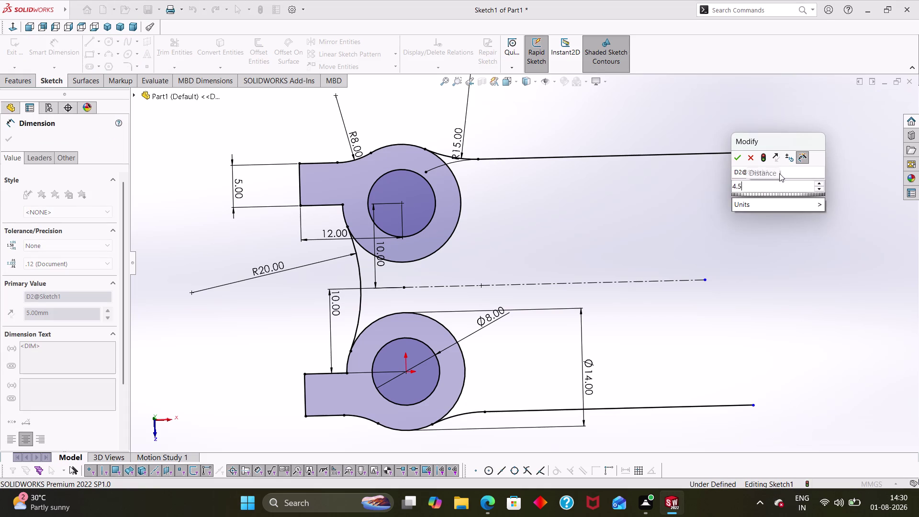
click(813, 235)
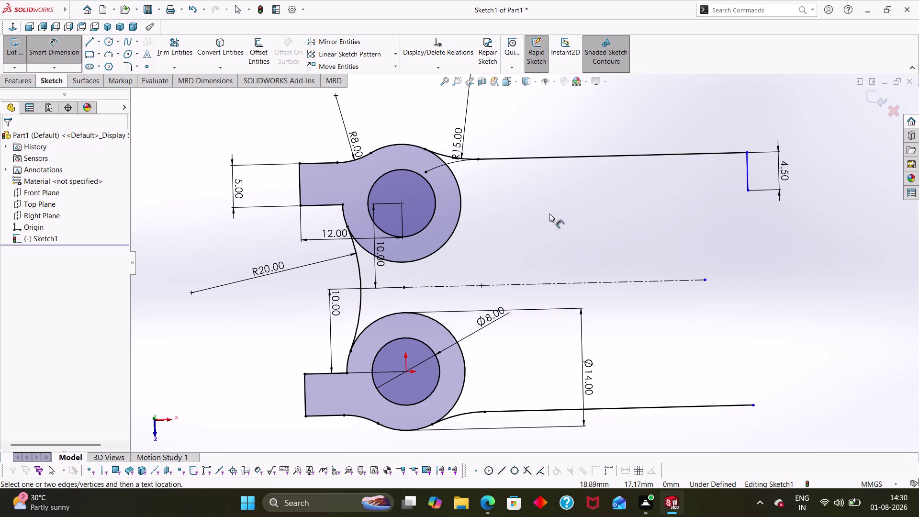
click(88, 42)
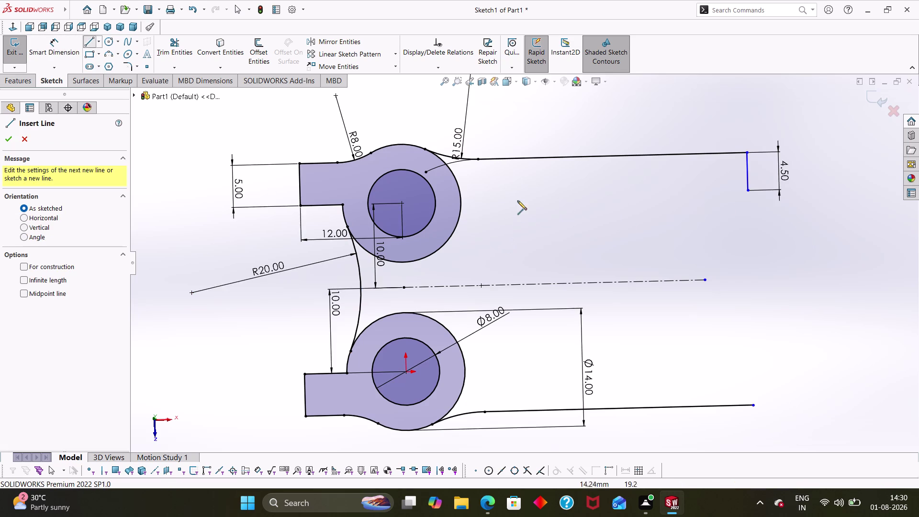
Draw a vertical line from below the upper boss down to the lower boss height.
click(489, 196)
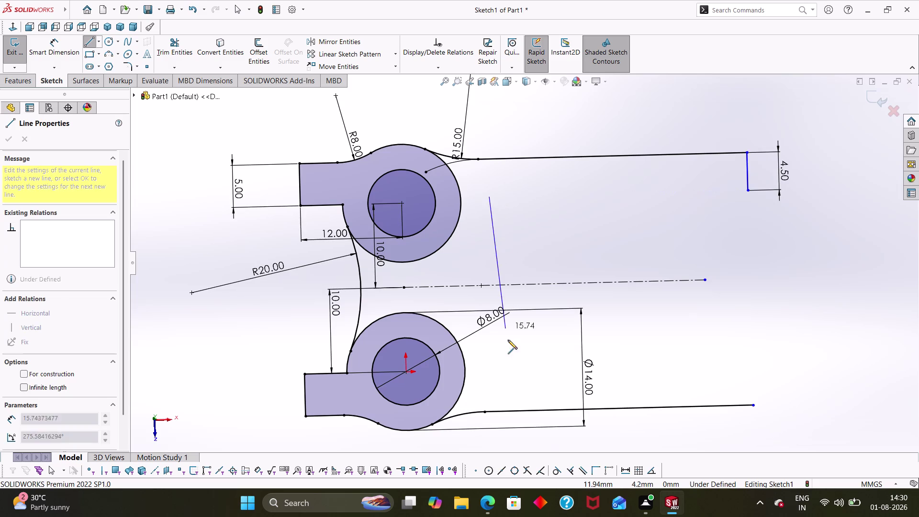
click(491, 370)
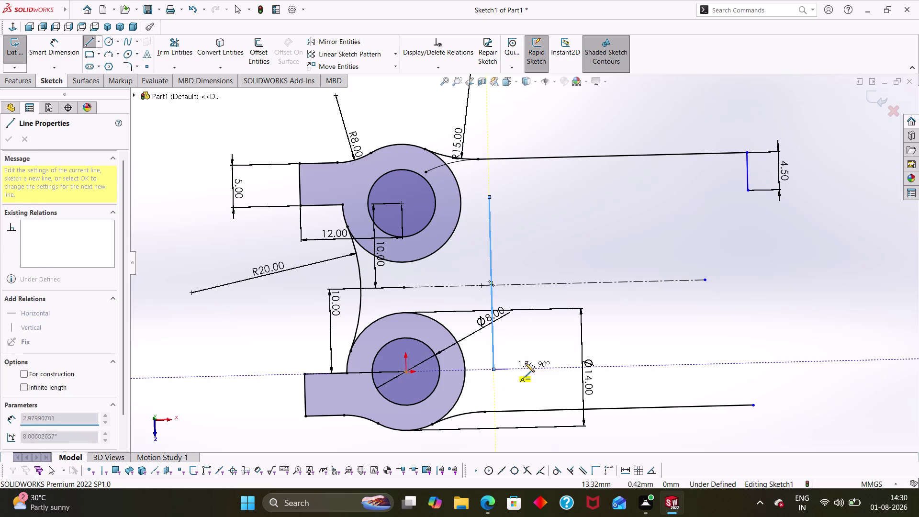
key(Escape)
key(Escape)
Dimension the vertical line 6 mm horizontally from the lower boss centre.
right_drag(649, 368, 634, 297)
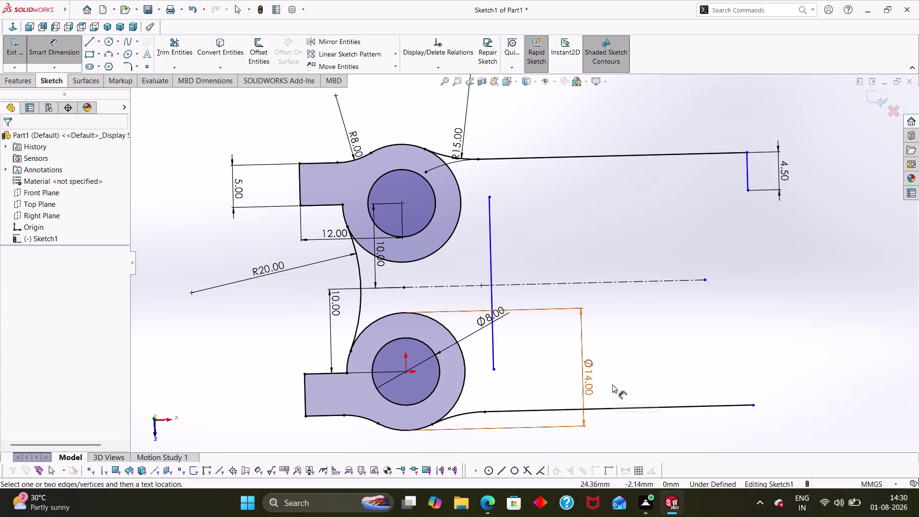
click(493, 338)
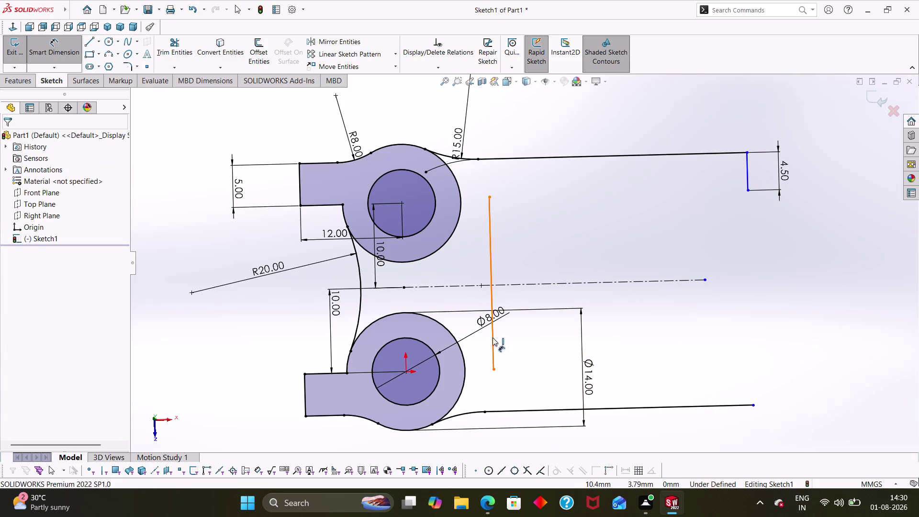
click(407, 370)
click(456, 437)
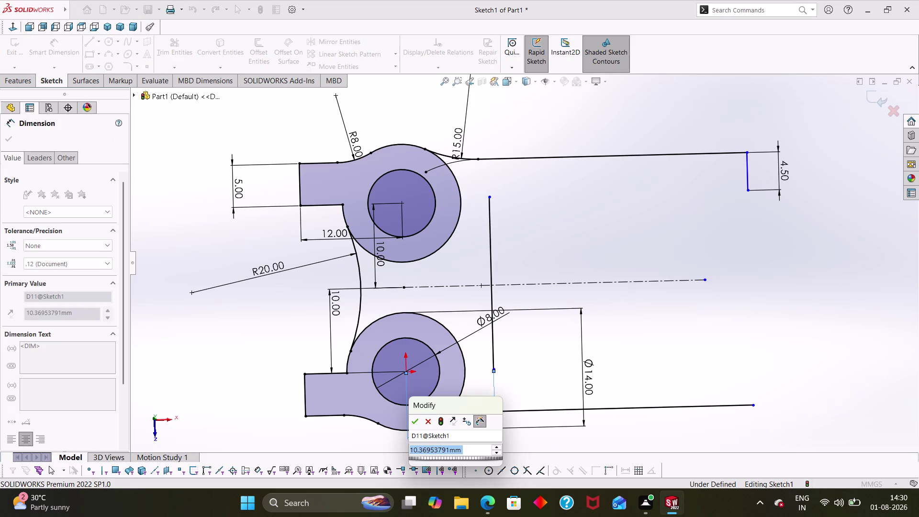
key(6)
key(Return)
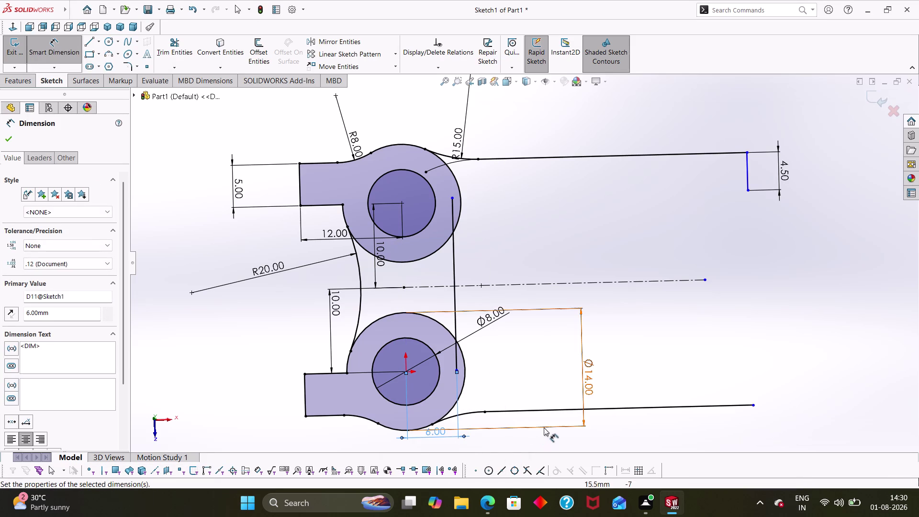
scroll(up, 3)
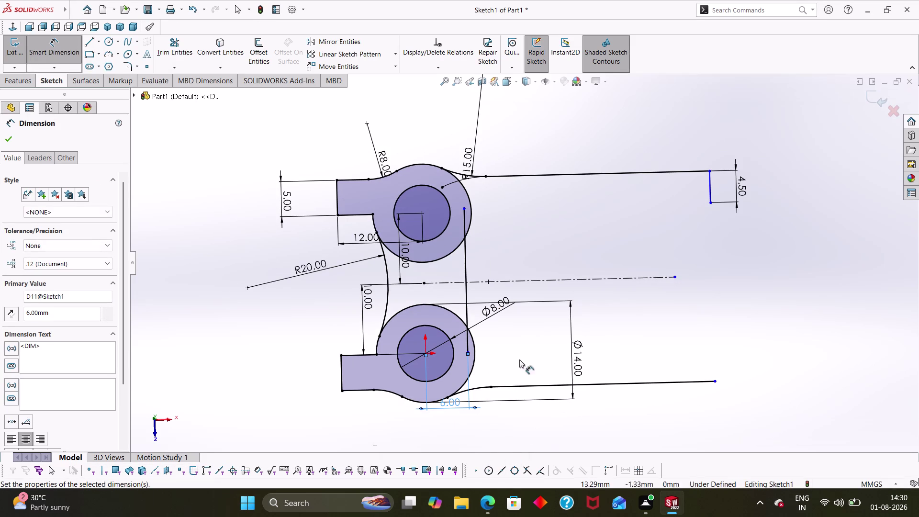
click(179, 52)
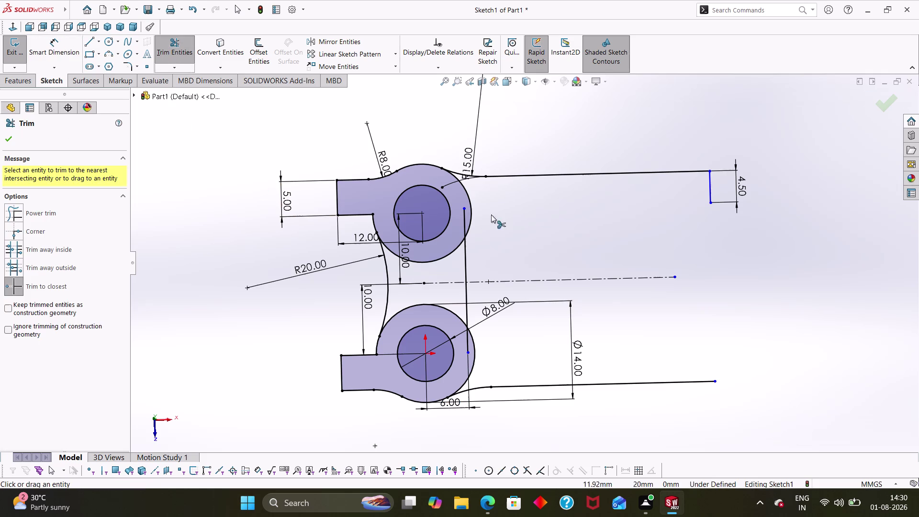
Trim away the inner portions of the upper and lower boss outer circles.
click(471, 215)
click(456, 246)
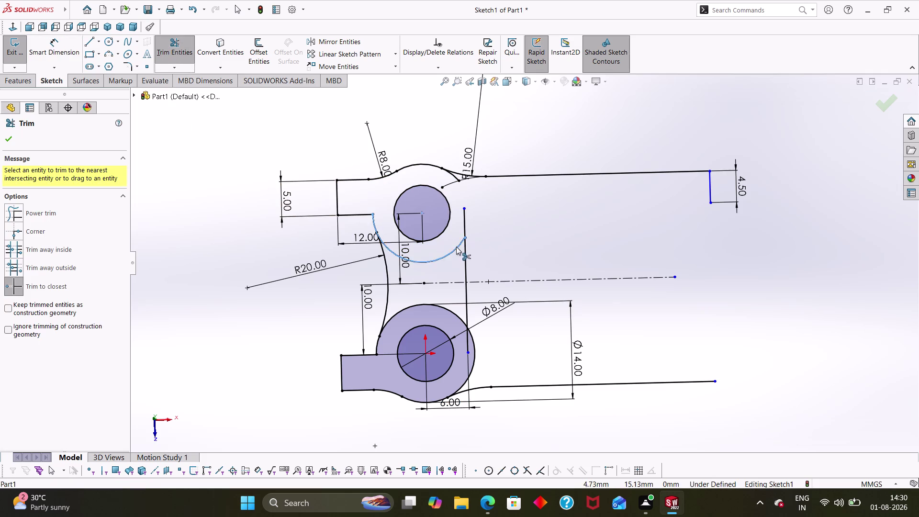
click(473, 366)
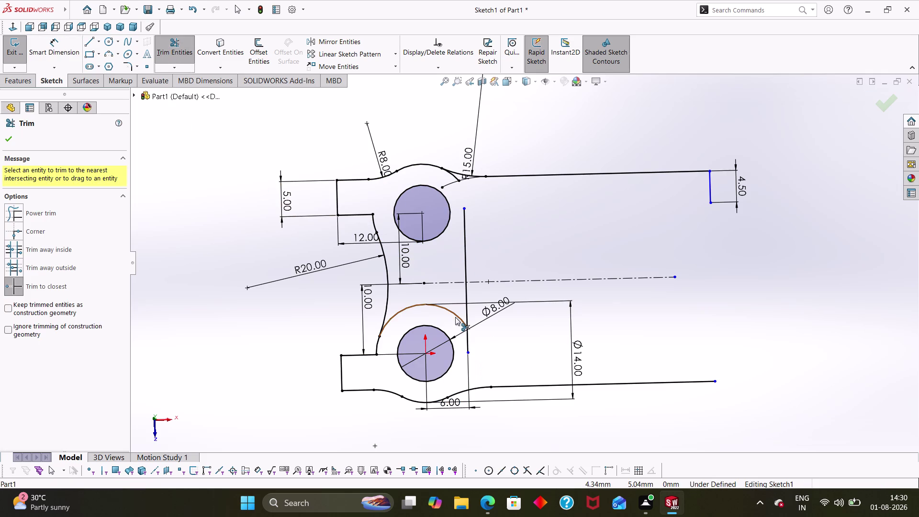
click(455, 316)
key(Escape)
key(Escape)
key(Escape)
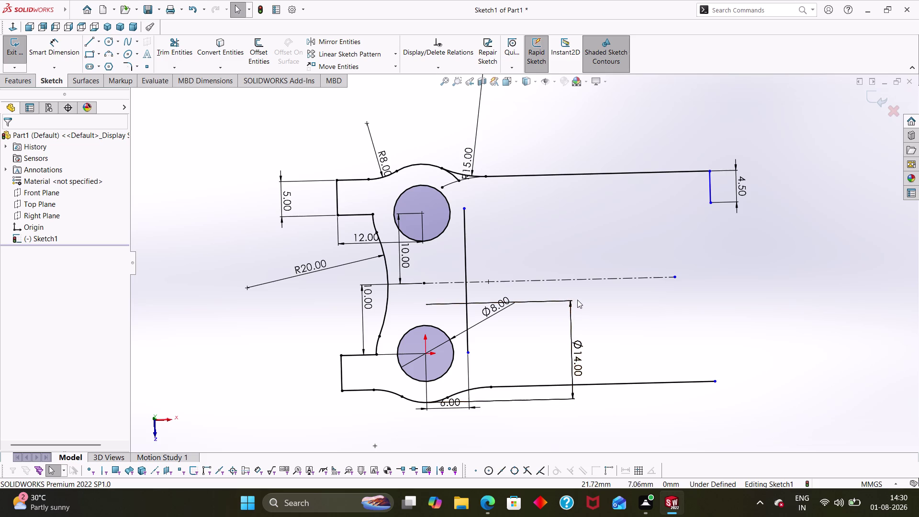
scroll(up, 3)
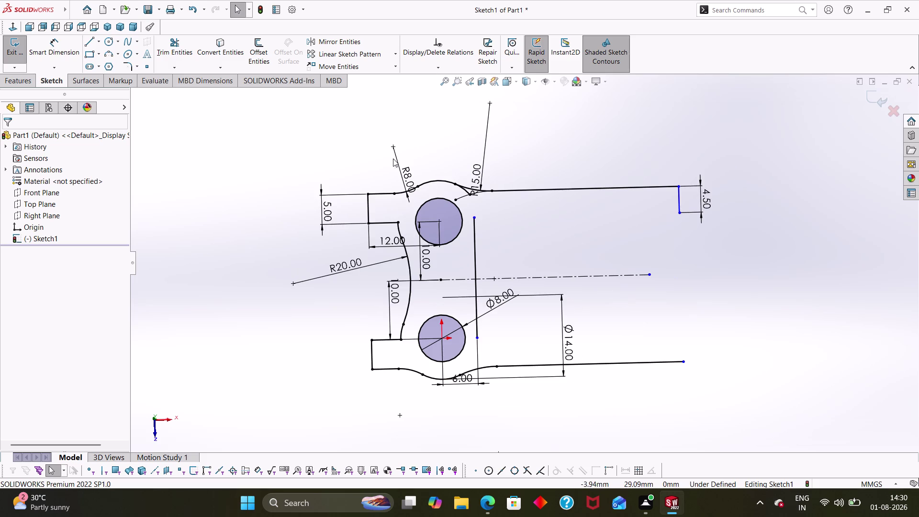
click(87, 43)
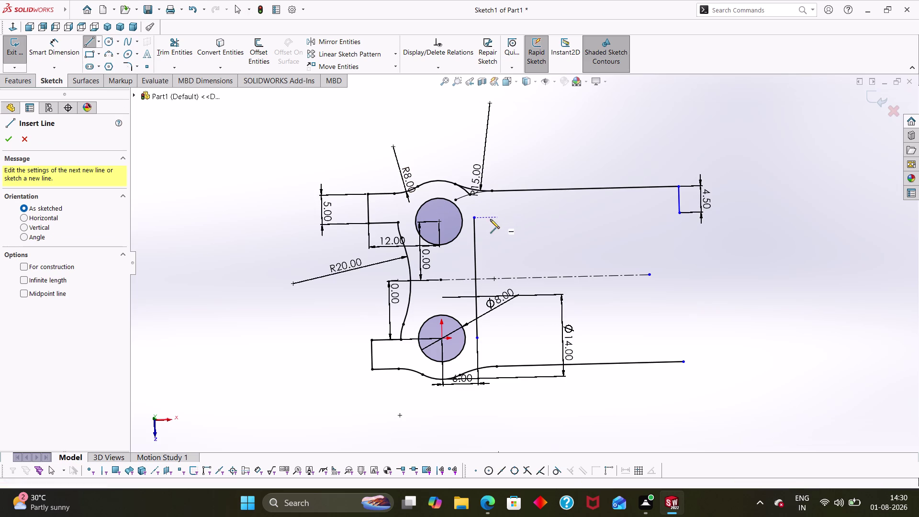
Draw the upper arm's inner line from the vertical line's top to the upper arm end.
click(679, 211)
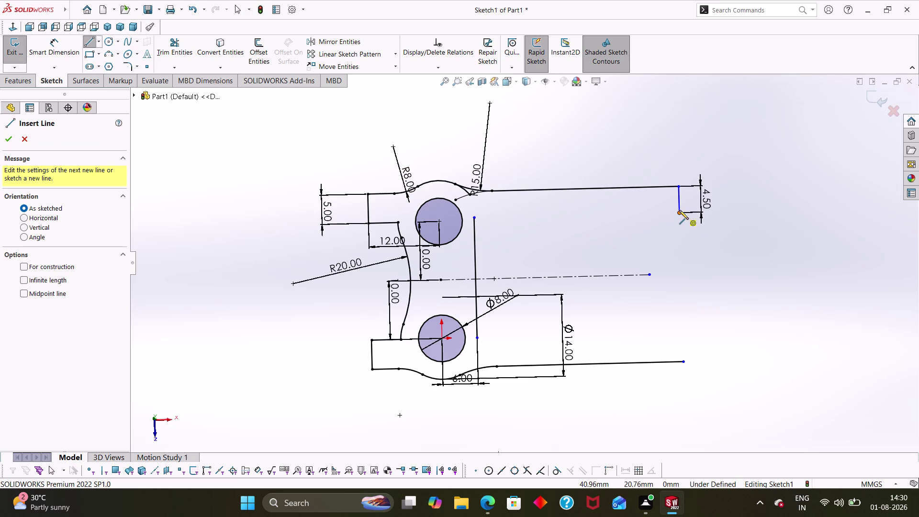
click(473, 216)
key(Escape)
key(Escape)
key(Escape)
key(Escape)
key(Escape)
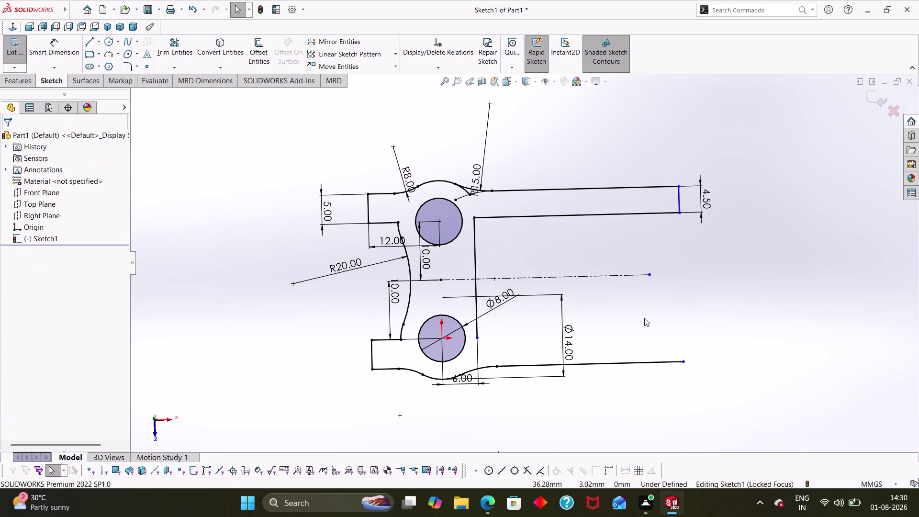
Draw the lower arm's end line and its inner line back to the vertical line.
right_drag(706, 305, 571, 323)
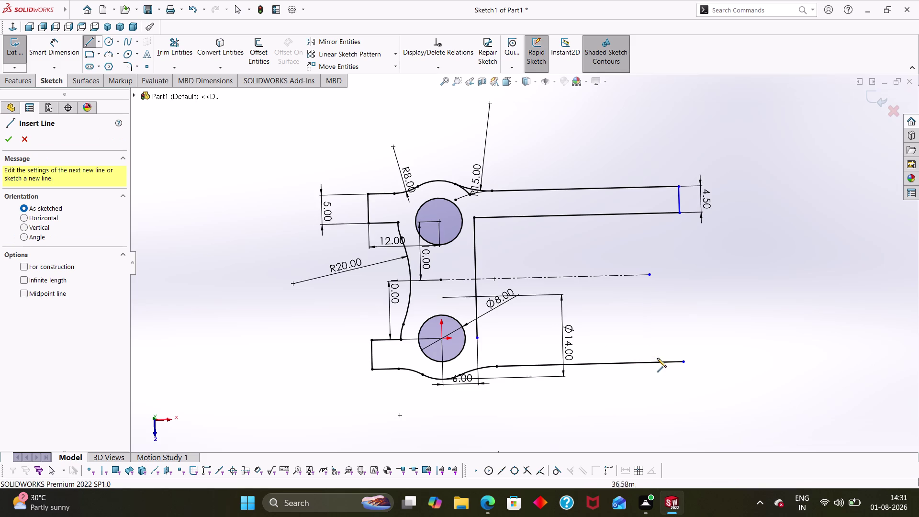
click(683, 359)
click(682, 330)
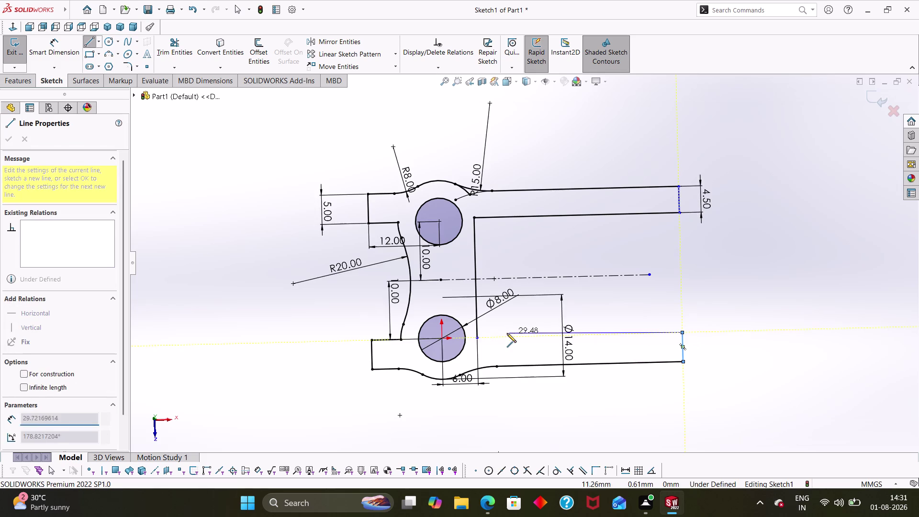
click(476, 337)
key(Escape)
key(Escape)
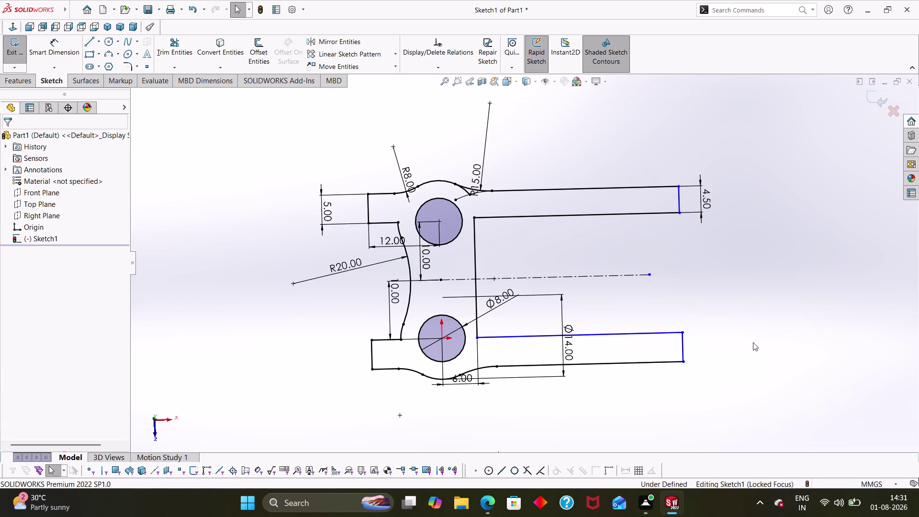
key(Escape)
key(Escape)
key(Escape)
right_drag(736, 406, 731, 299)
click(683, 355)
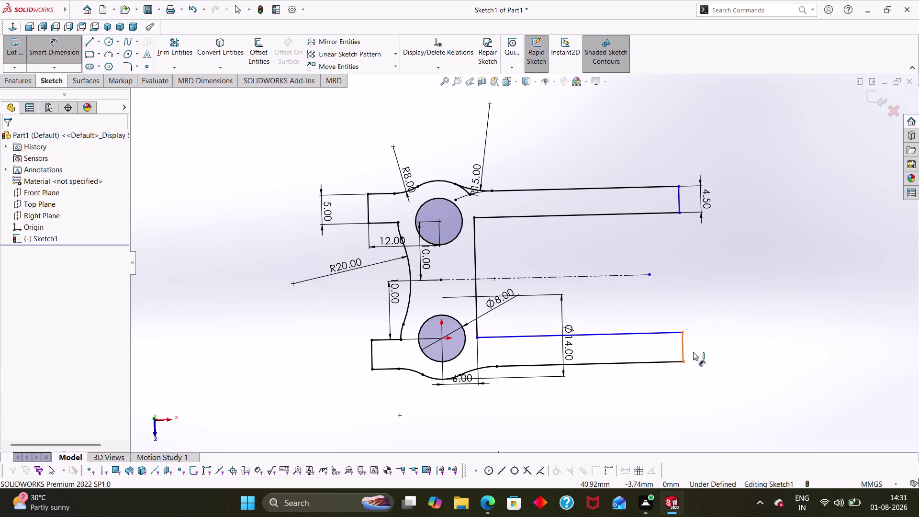
key(Escape)
key(Escape)
key(Escape)
Add an Equal relation between the upper and lower arms' inner edges.
click(652, 332)
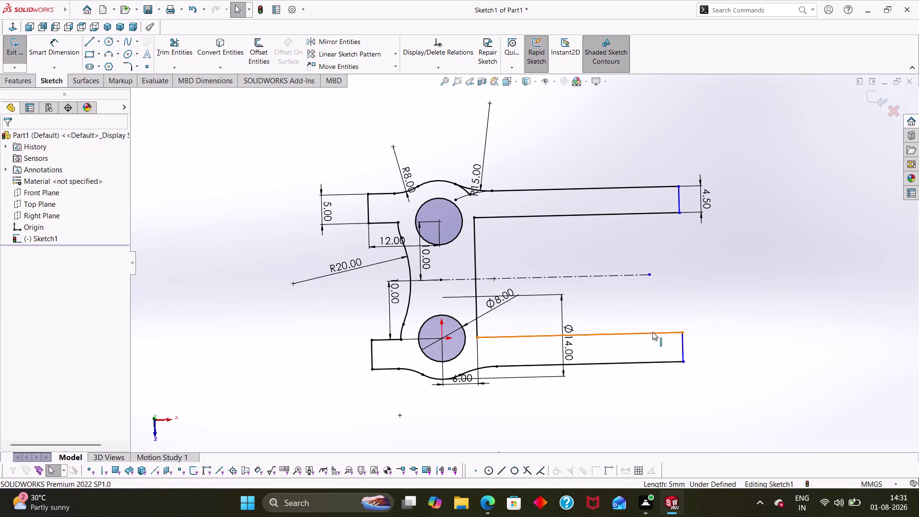
click(605, 213)
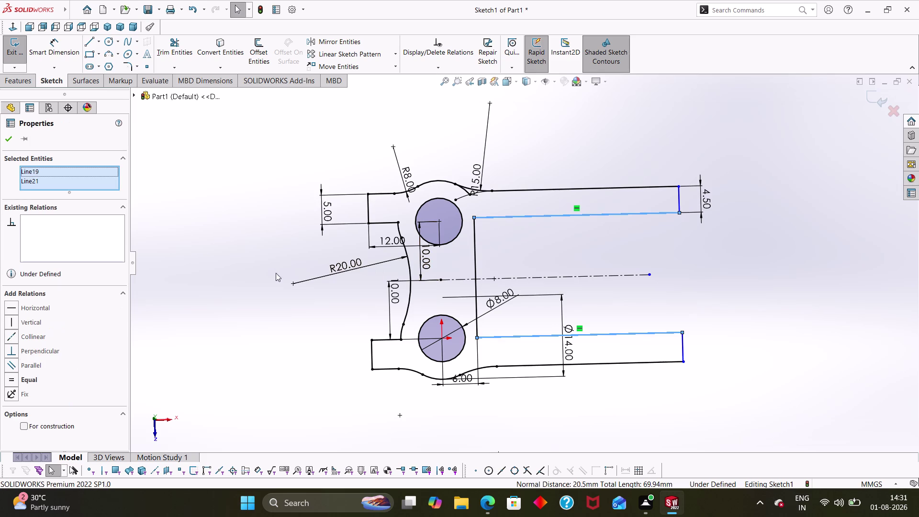
click(15, 374)
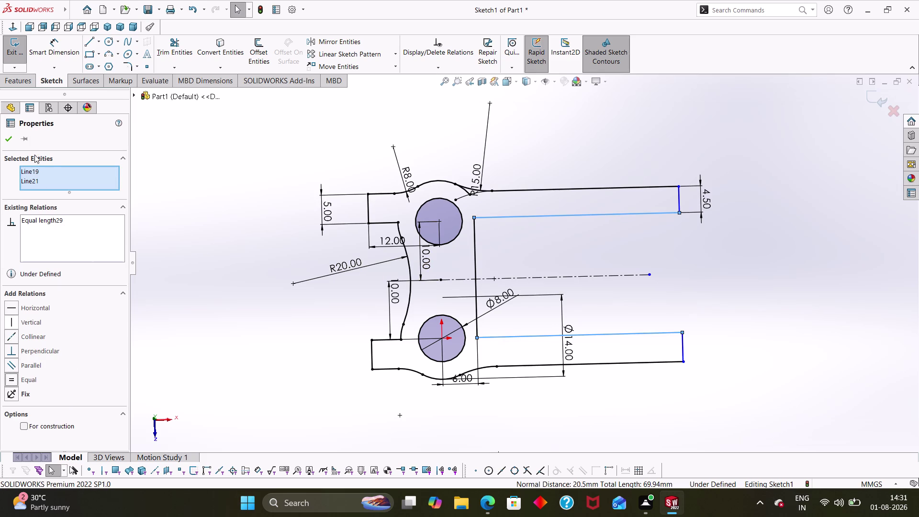
click(4, 135)
key(Escape)
key(Escape)
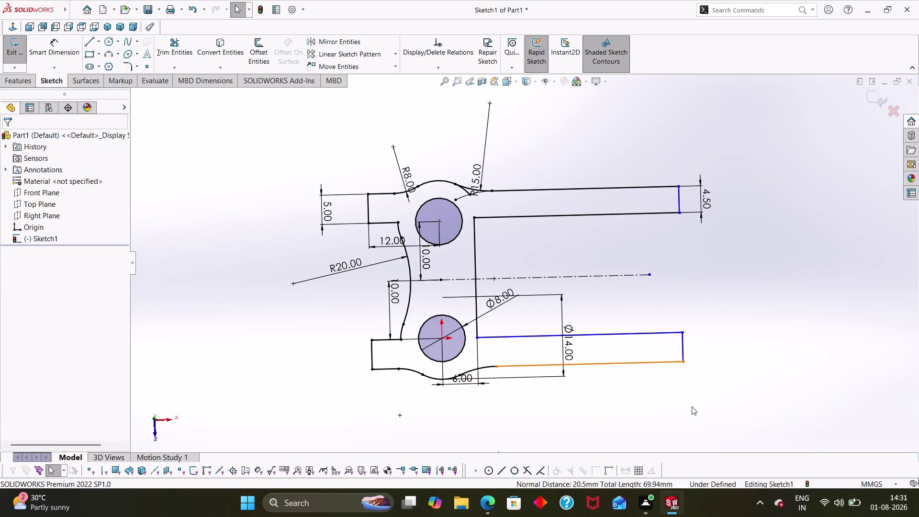
key(Escape)
key(Escape)
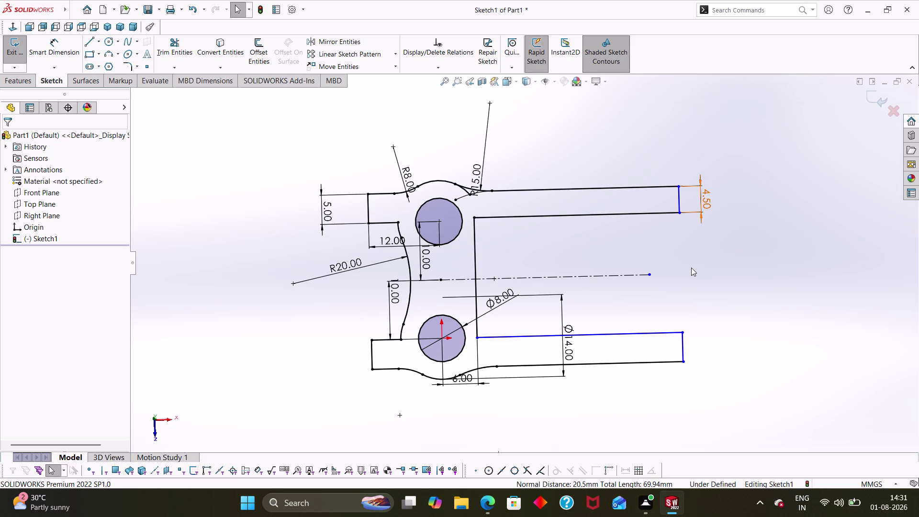
right_drag(683, 257, 772, 244)
Dimension the gap between the arms' inner corner points as 16 mm.
click(680, 212)
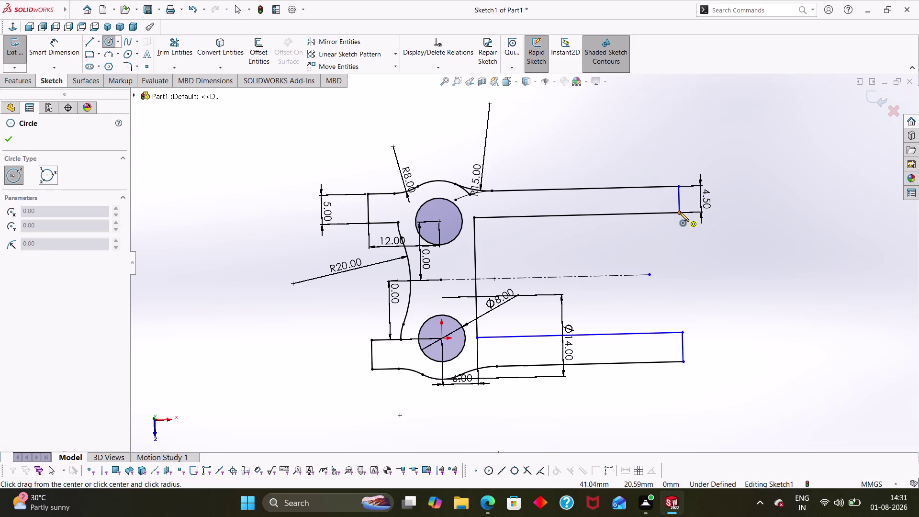
key(Escape)
key(Escape)
key(Escape)
right_drag(730, 376, 744, 229)
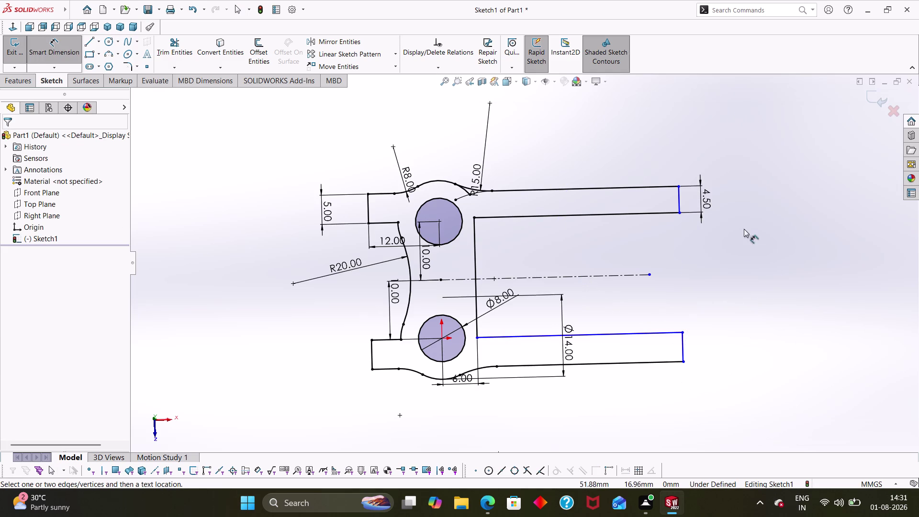
click(684, 334)
click(678, 210)
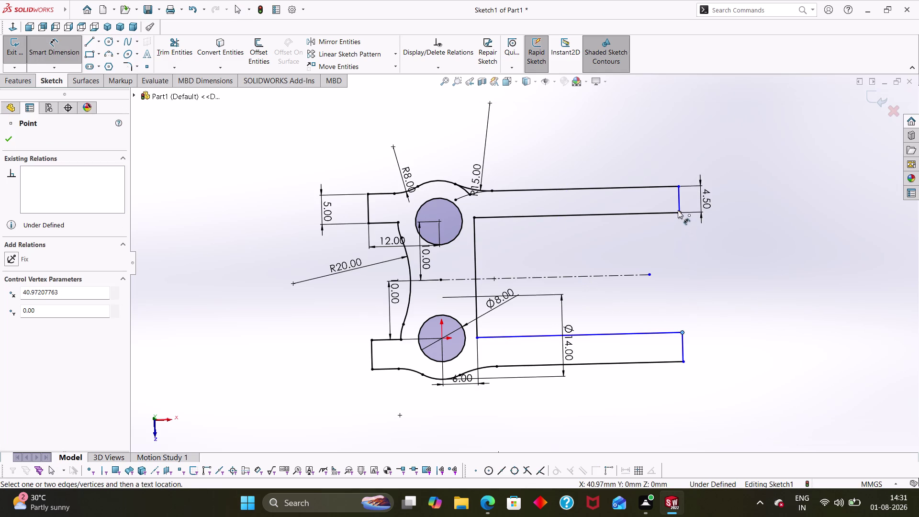
click(729, 279)
text(16)
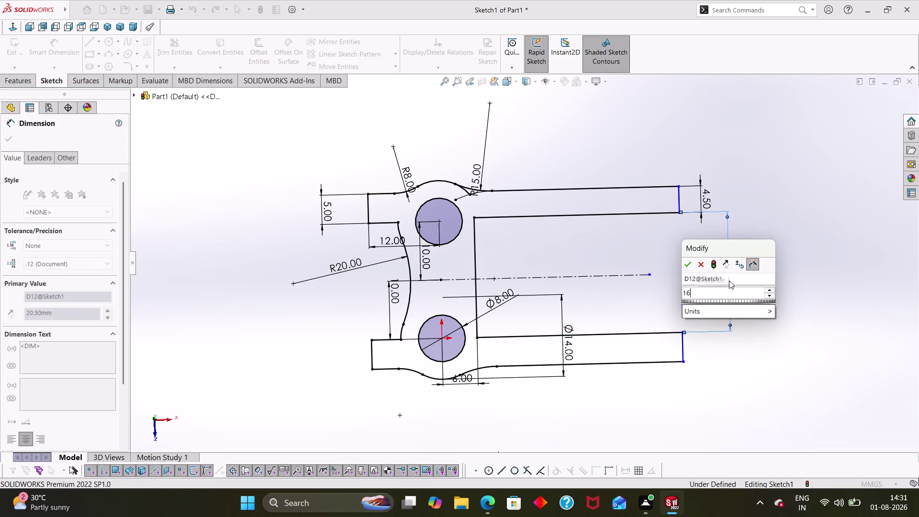
key(Return)
key(Escape)
key(Escape)
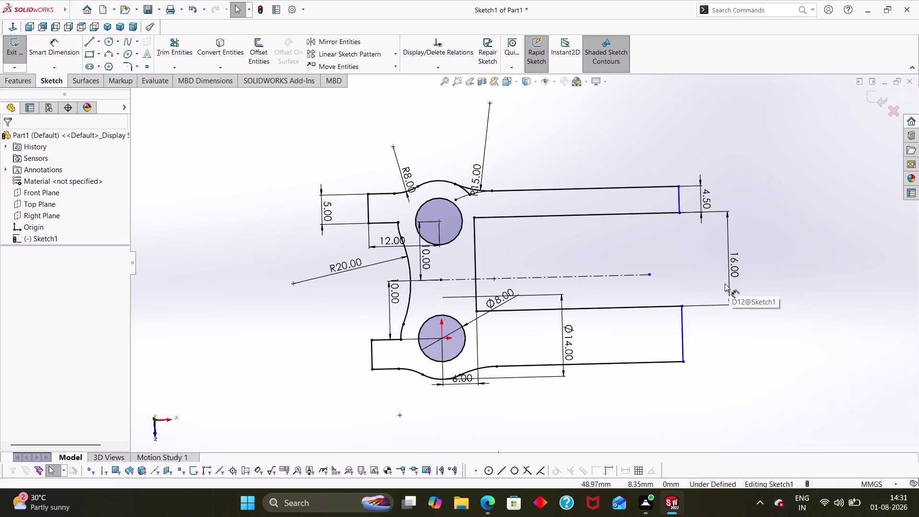
key(Escape)
key(Escape)
key(Escape)
key(Escape)
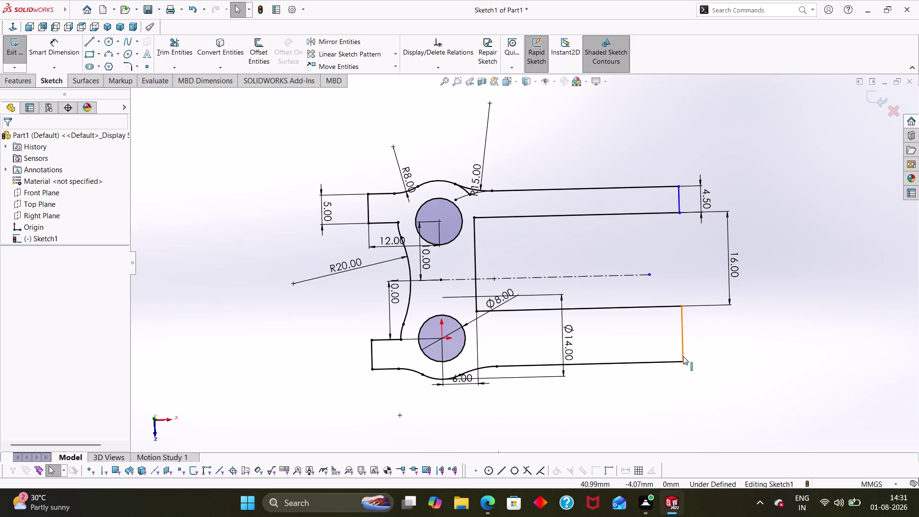
Delete the 4.50 end dimension and drag the upper arm's inner edge lower.
click(703, 198)
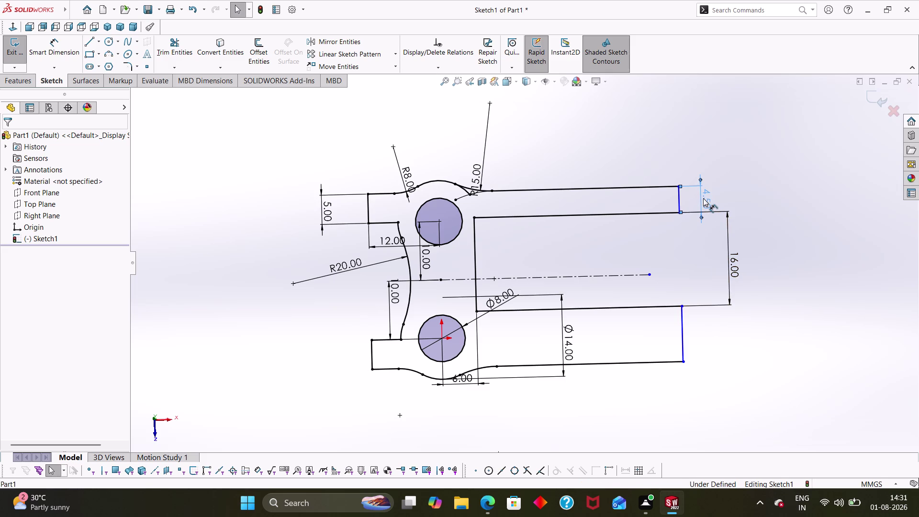
key(Delete)
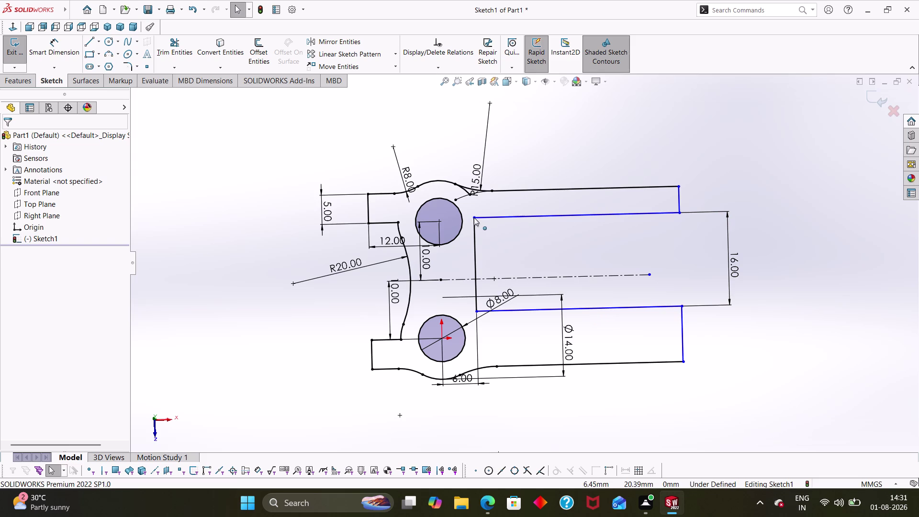
drag(474, 217, 470, 233)
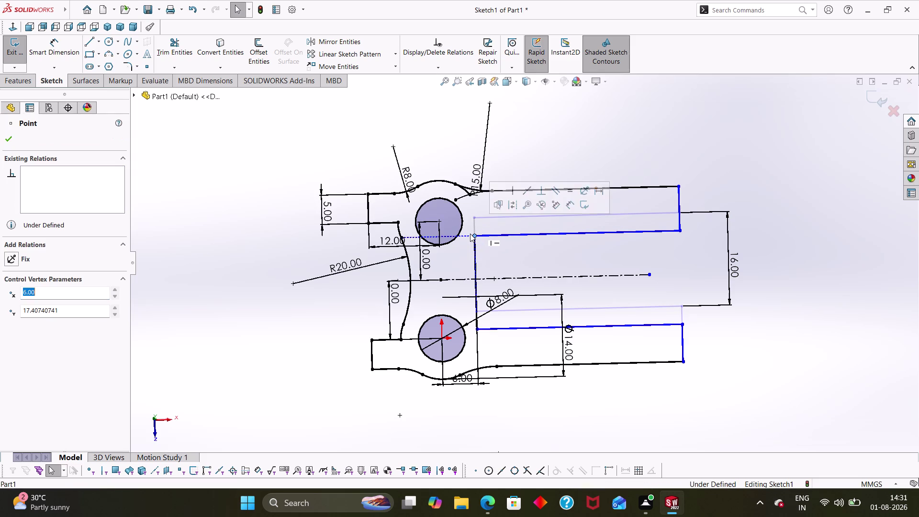
click(780, 221)
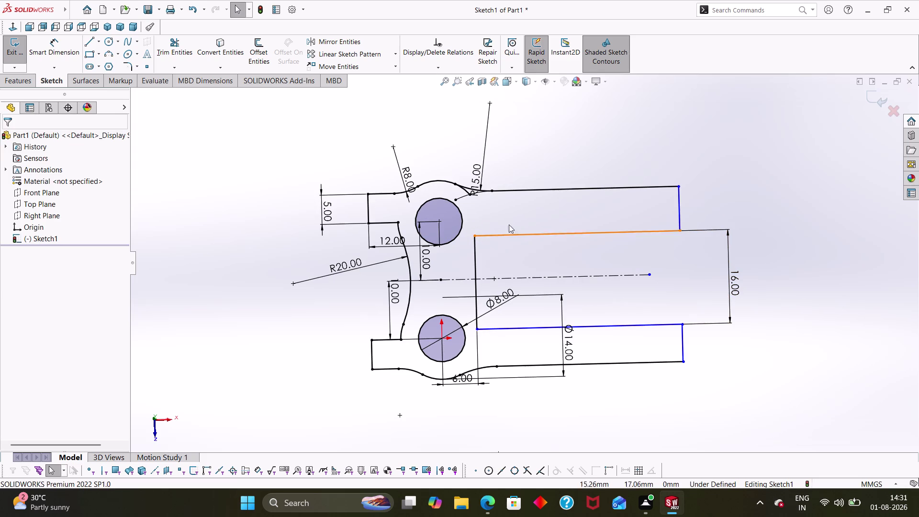
scroll(down, 3)
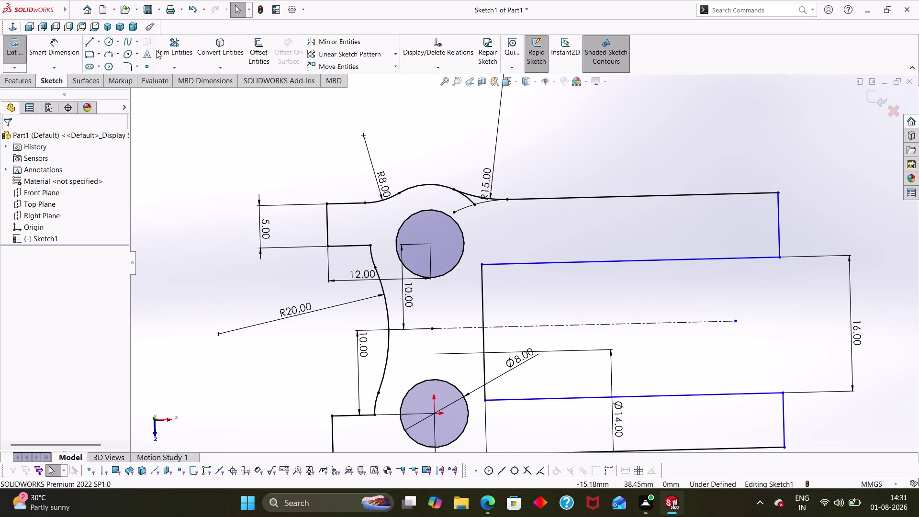
Trim the arm outline with Trim Entities to close the lever profile.
click(166, 44)
click(472, 199)
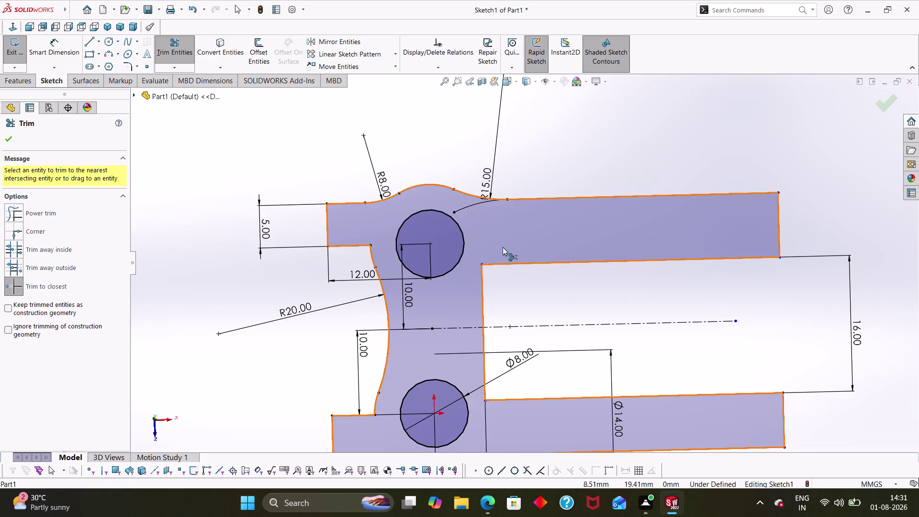
scroll(up, 3)
click(707, 157)
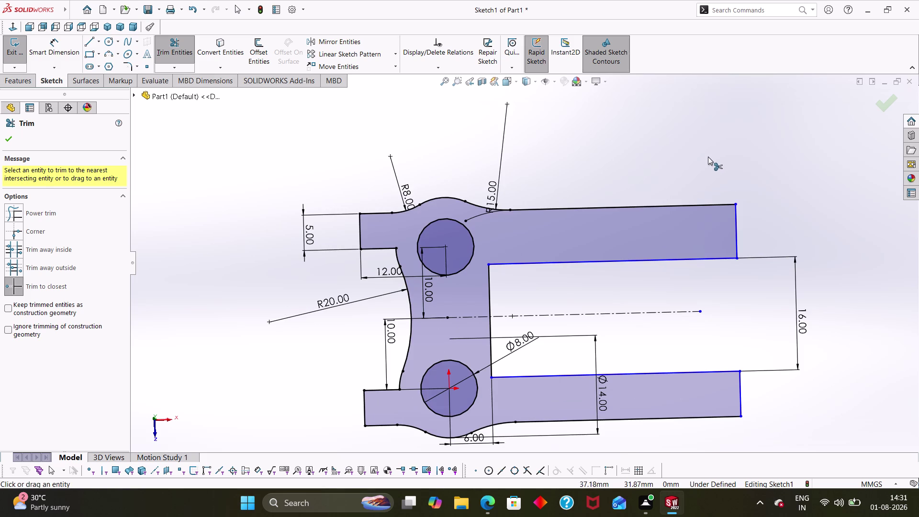
key(Escape)
key(Escape)
key(Escape)
key(Escape)
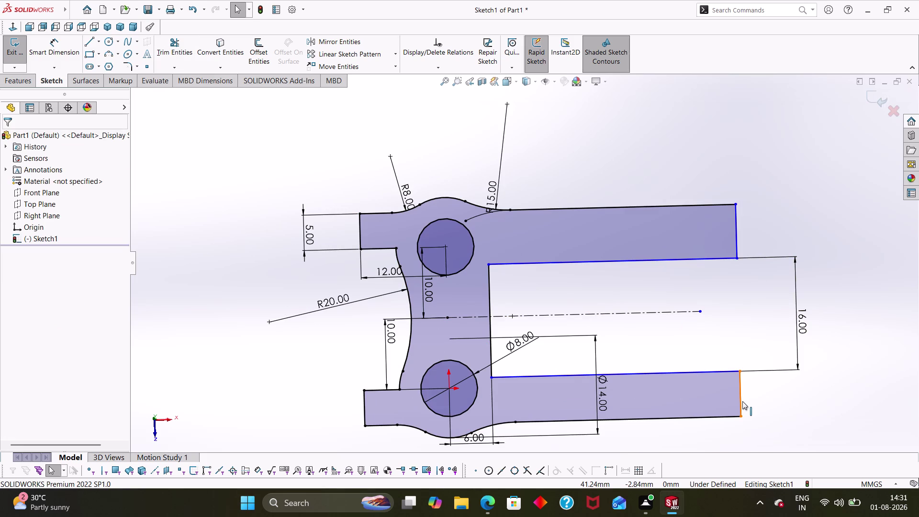
Select both arms' inner edges together with the centreline.
click(653, 371)
click(635, 314)
click(638, 262)
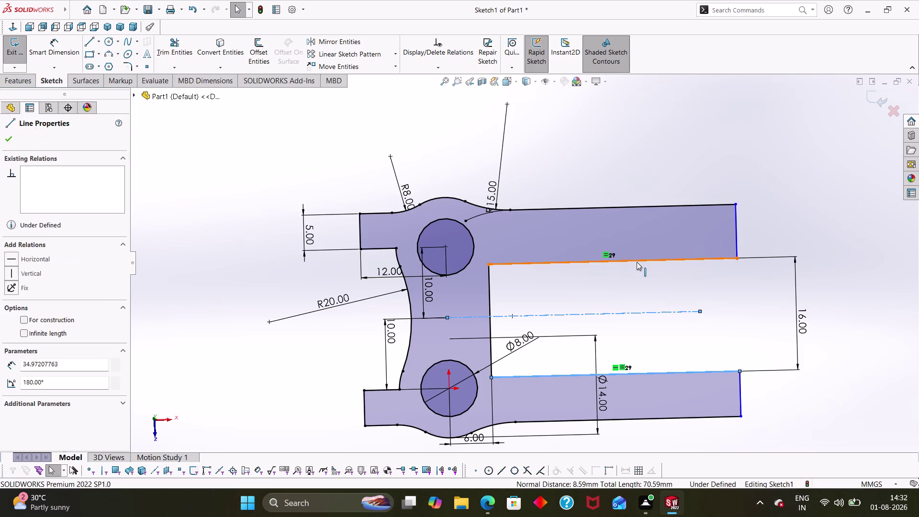
Undo a conflicting Collinear relation and make the inner edges Symmetric about the centreline.
click(12, 343)
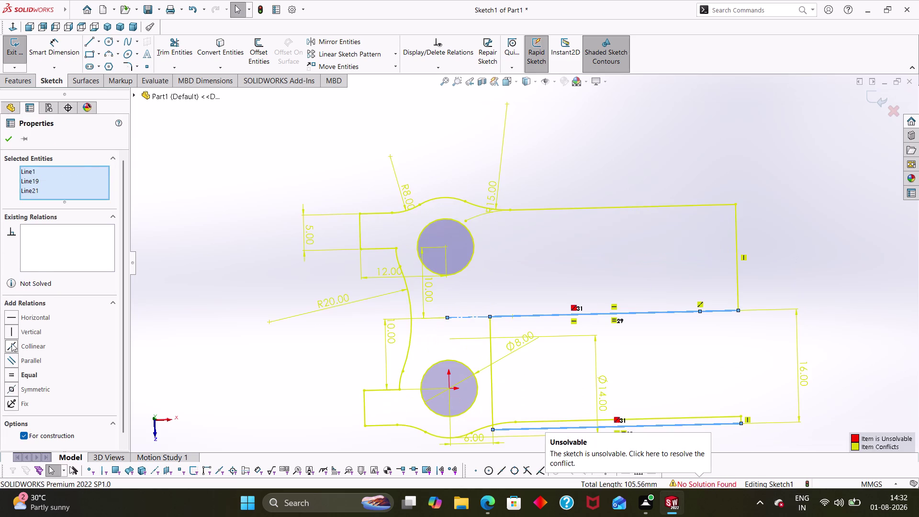
key(ctrl+z)
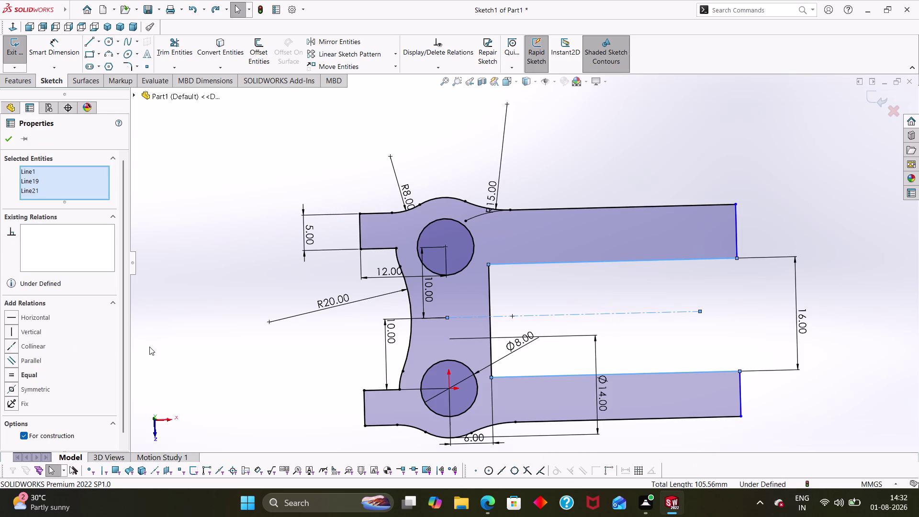
click(6, 389)
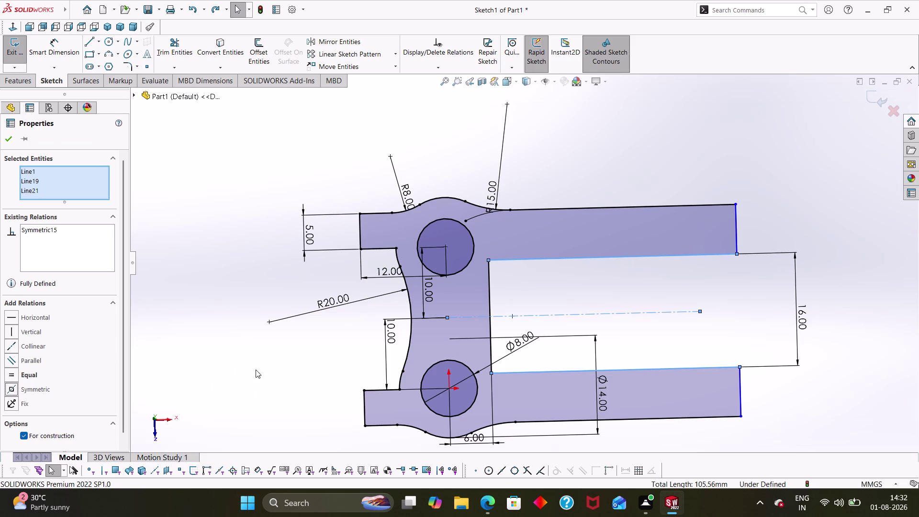
click(0, 137)
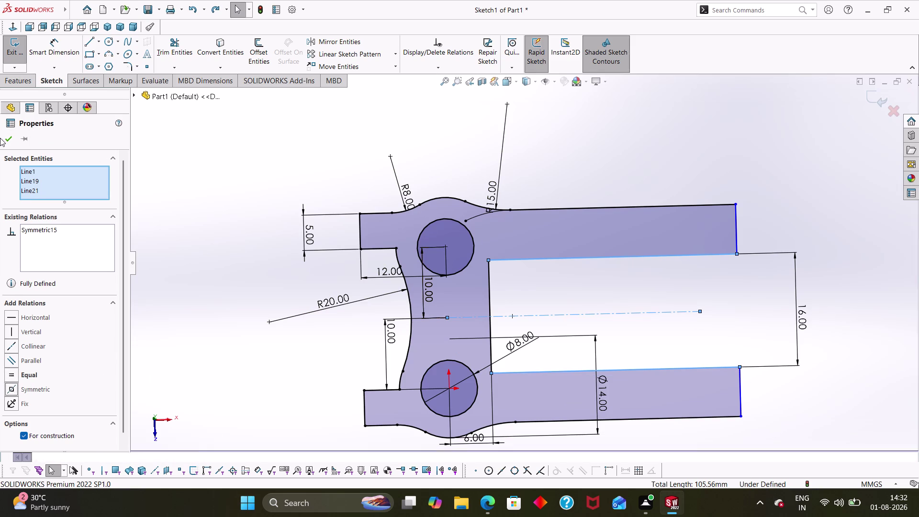
click(11, 142)
key(Escape)
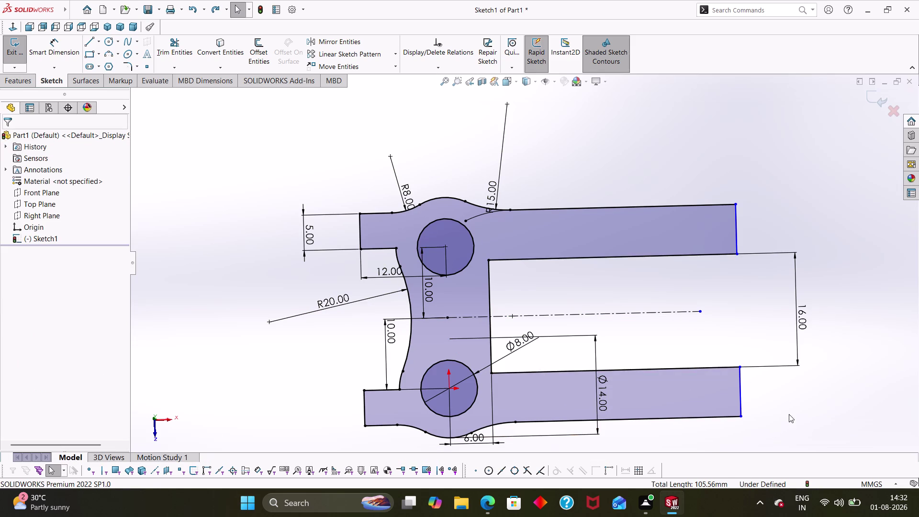
right_drag(789, 414, 781, 216)
click(733, 229)
Dimension the upper arm's end edge and delete the conflicting 16 mm slot dimension.
click(737, 234)
click(759, 230)
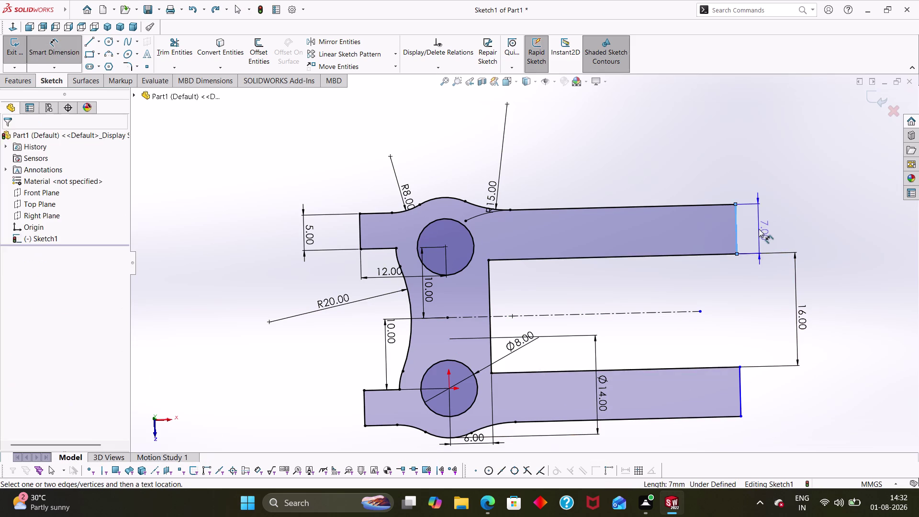
click(795, 297)
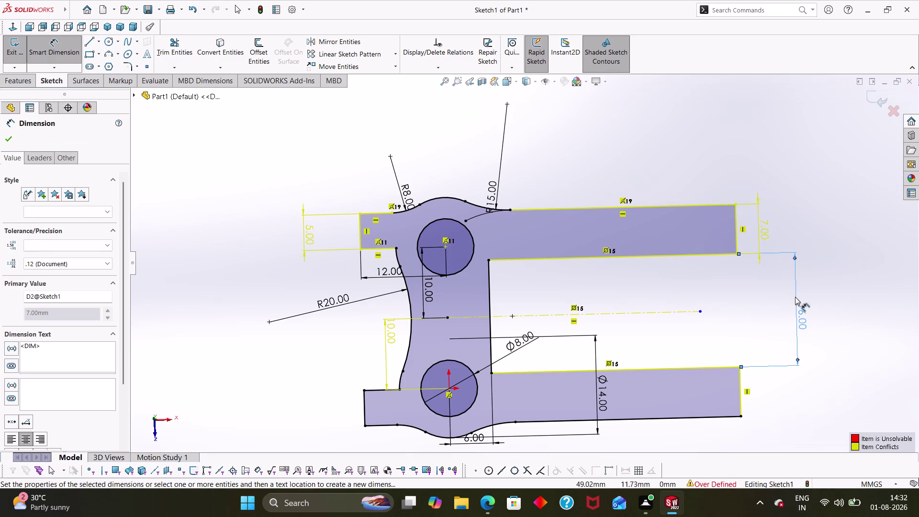
key(Delete)
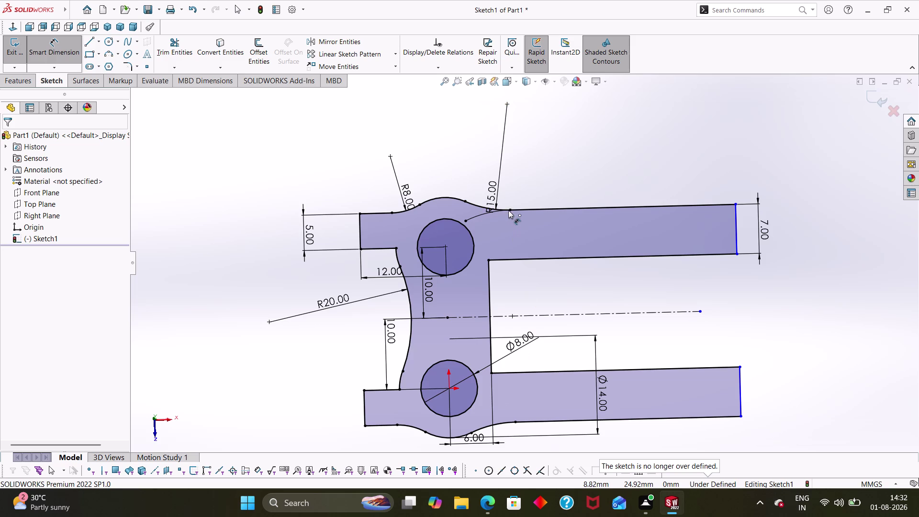
Change the new 7.00 end-width dimension to 4.50 mm.
click(762, 230)
double_click(761, 230)
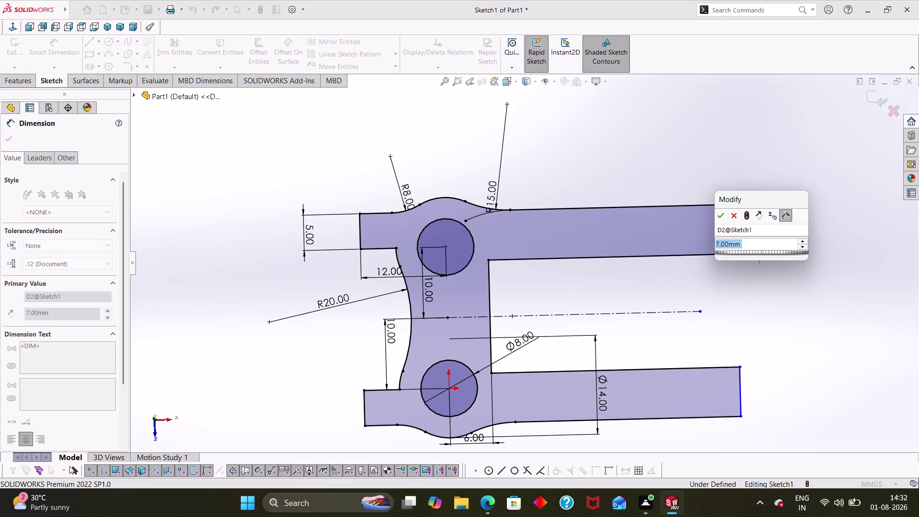
text(4.5)
key(Return)
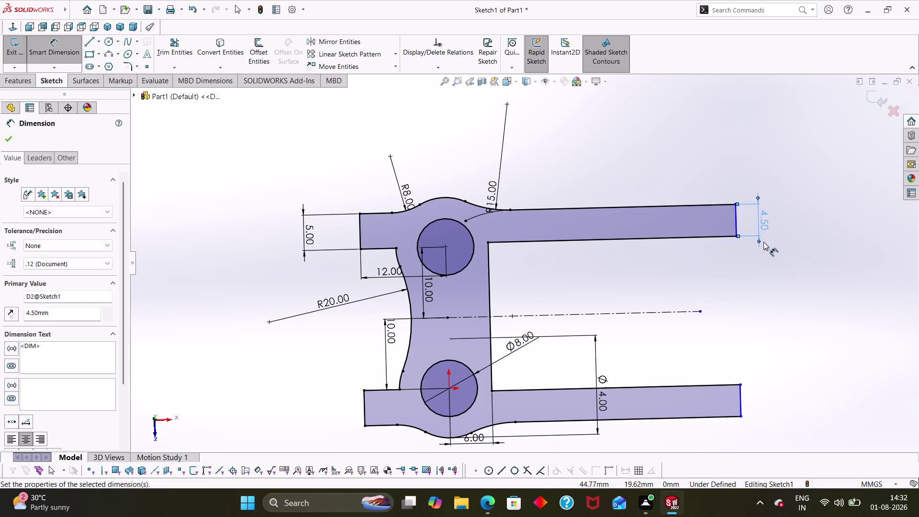
key(Escape)
key(Escape)
key(Escape)
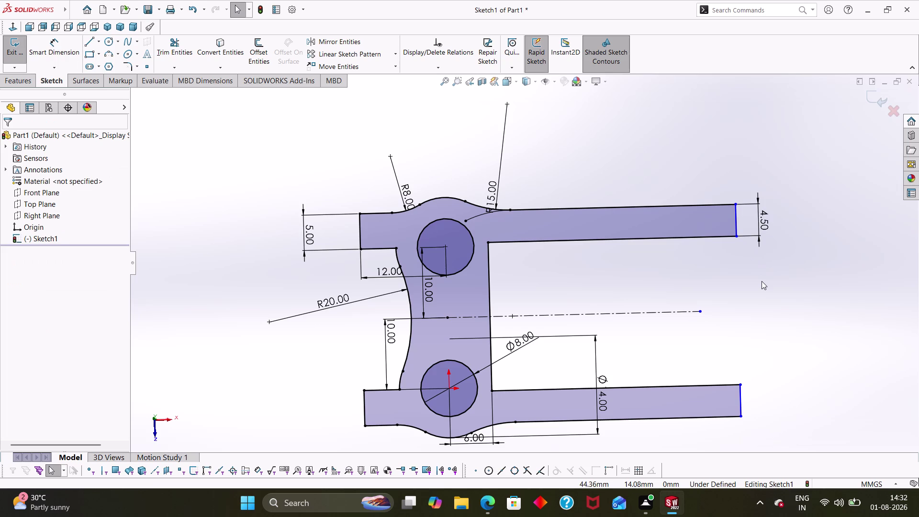